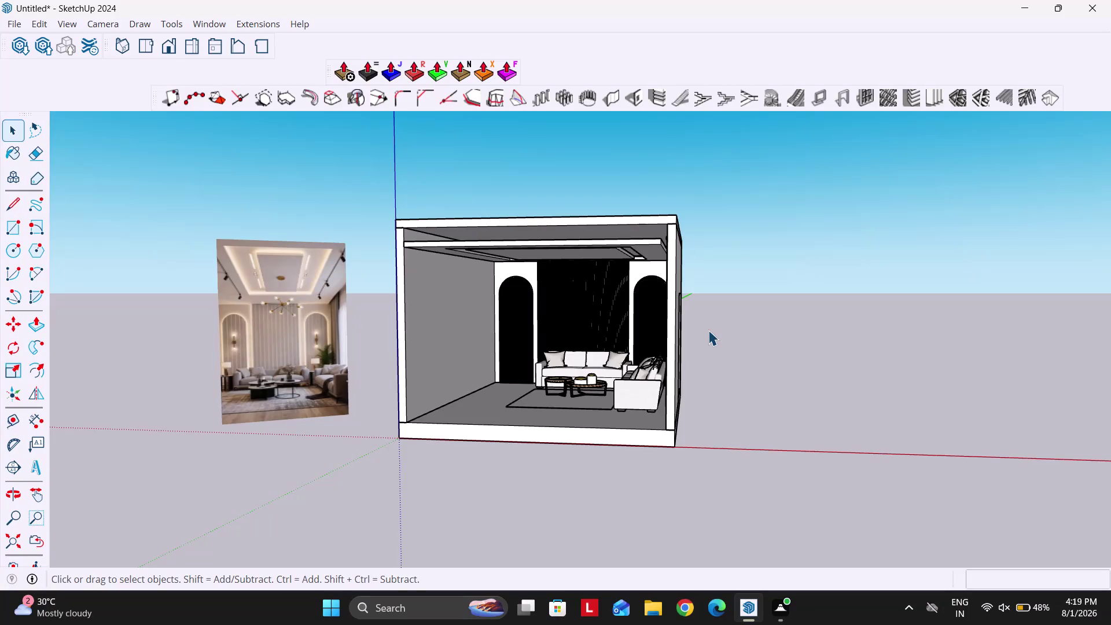
Orbit and zoom the view to look up at the false ceiling underside.
scroll(up, 3)
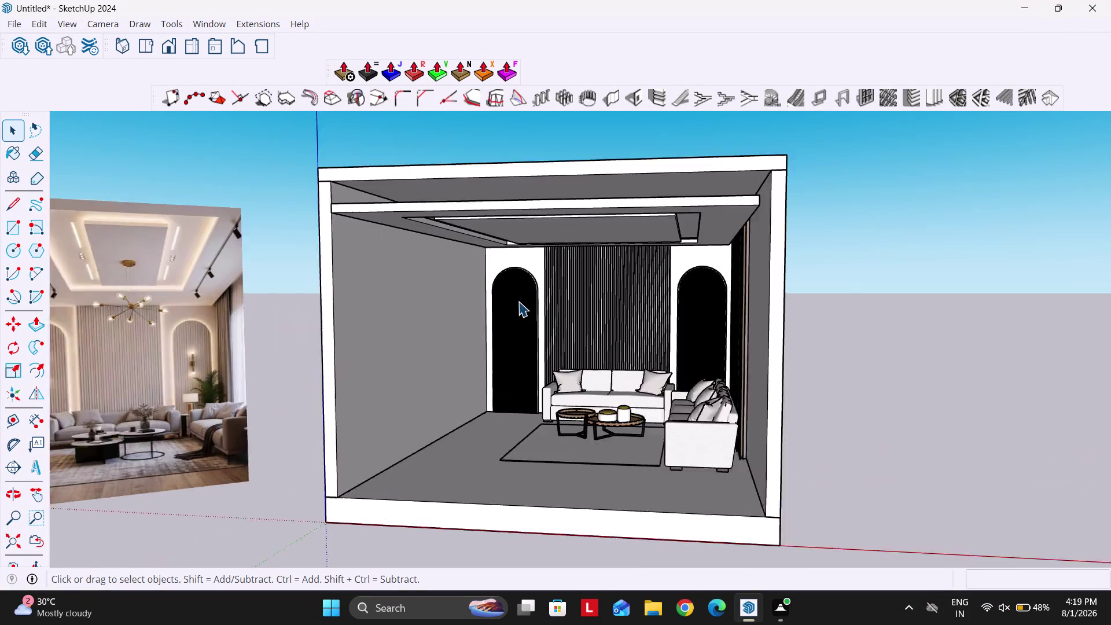
scroll(up, 3)
scroll(down, 3)
scroll(up, 3)
scroll(up, 3)
scroll(up, 3)
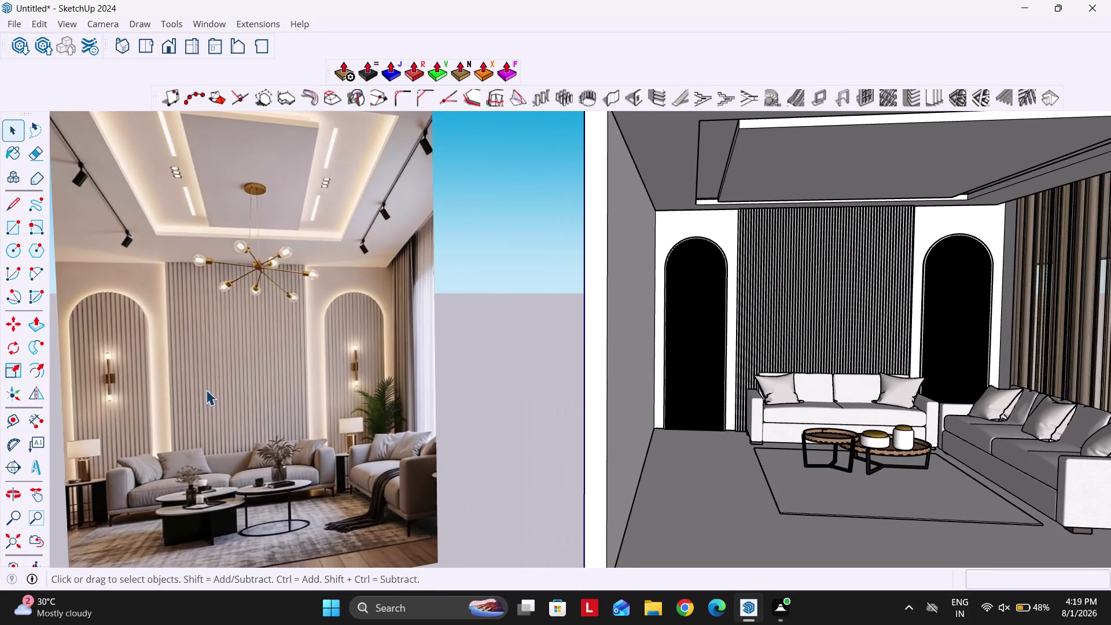
scroll(down, 3)
middle_drag(555, 444, 551, 389)
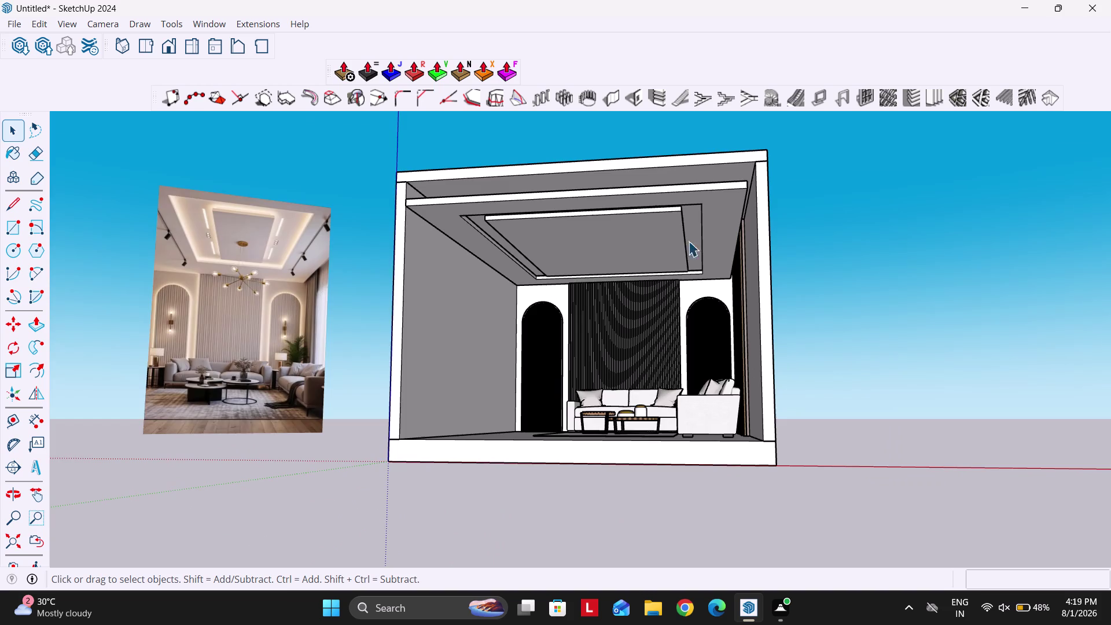
scroll(up, 3)
middle_drag(618, 303, 631, 256)
scroll(up, 3)
scroll(down, 3)
middle_drag(590, 334, 591, 302)
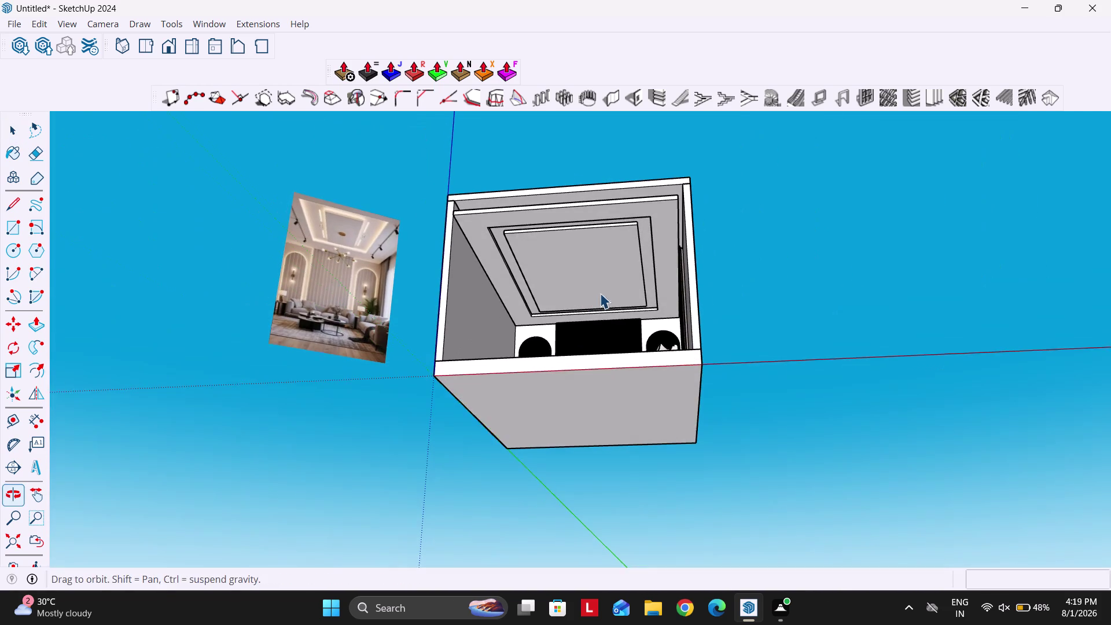
Search 3D Warehouse for 'magnetic ceiling light'.
click(19, 53)
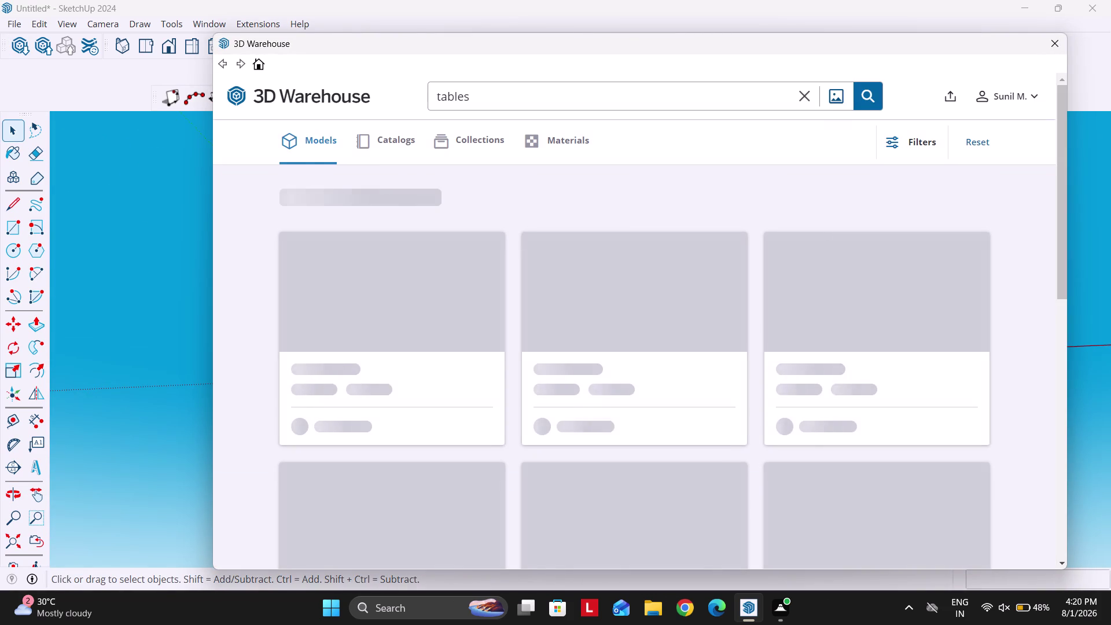
drag(501, 98, 380, 94)
text(ma)
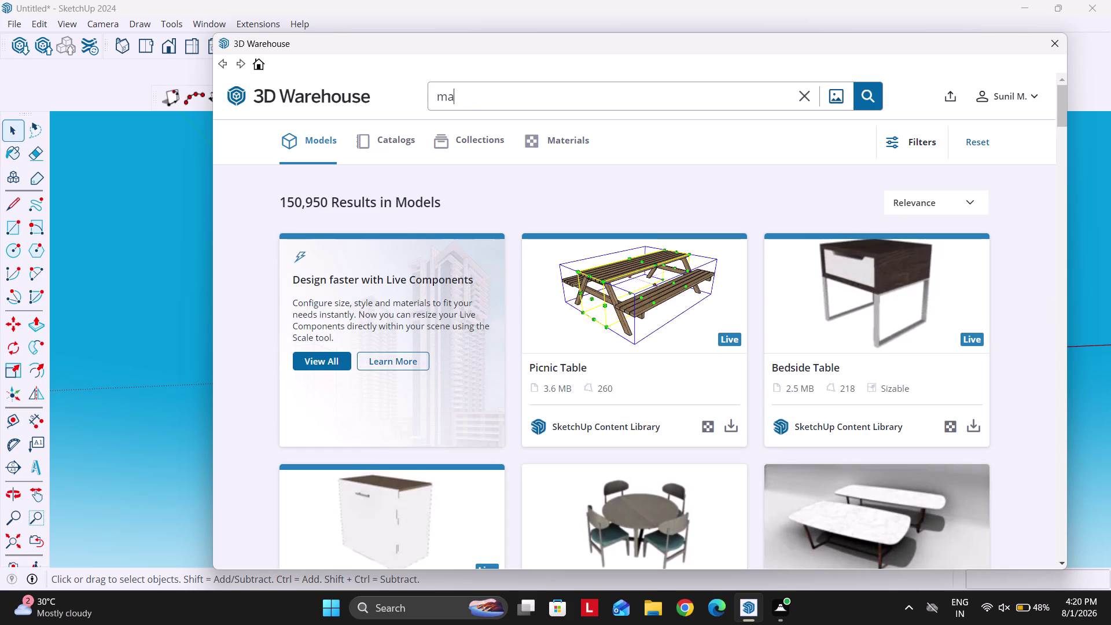
text(g)
text(ne)
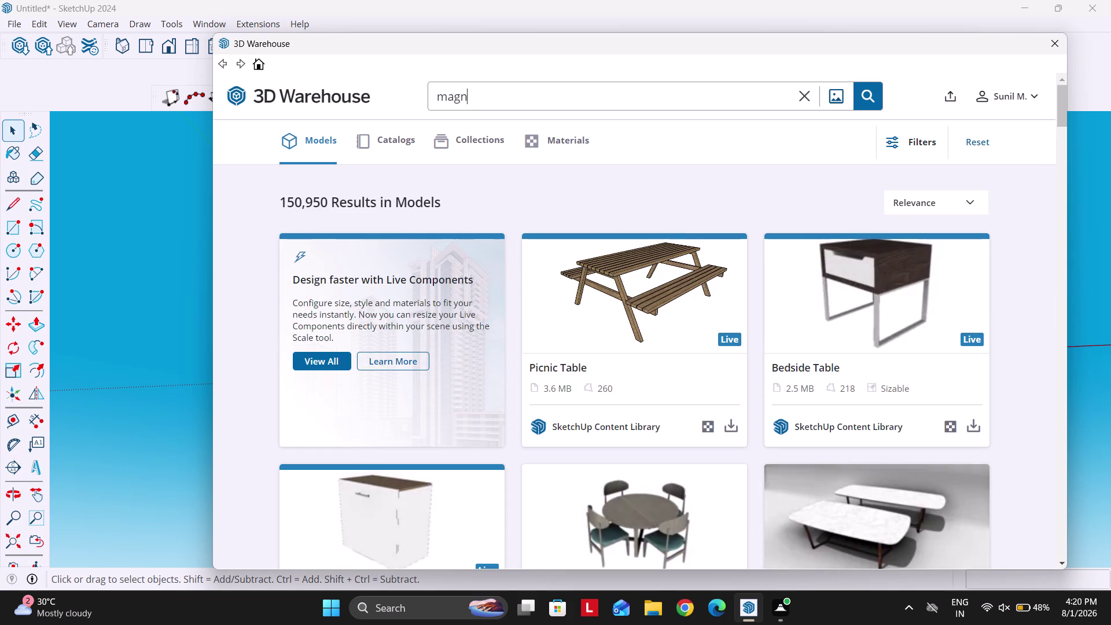
text(t)
text(ic c)
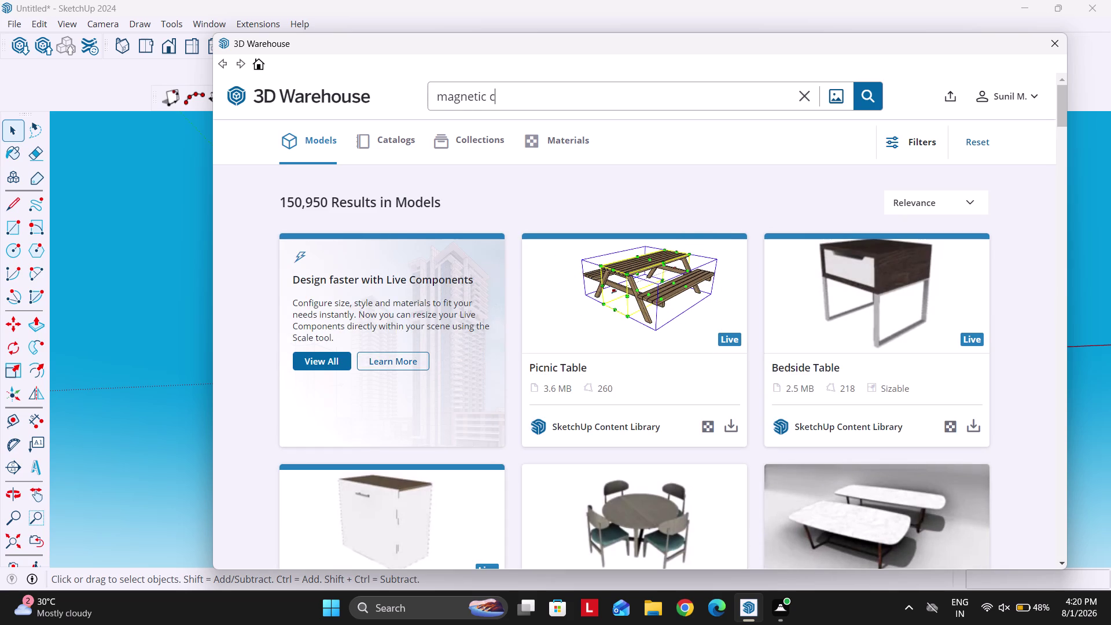
text(eiling)
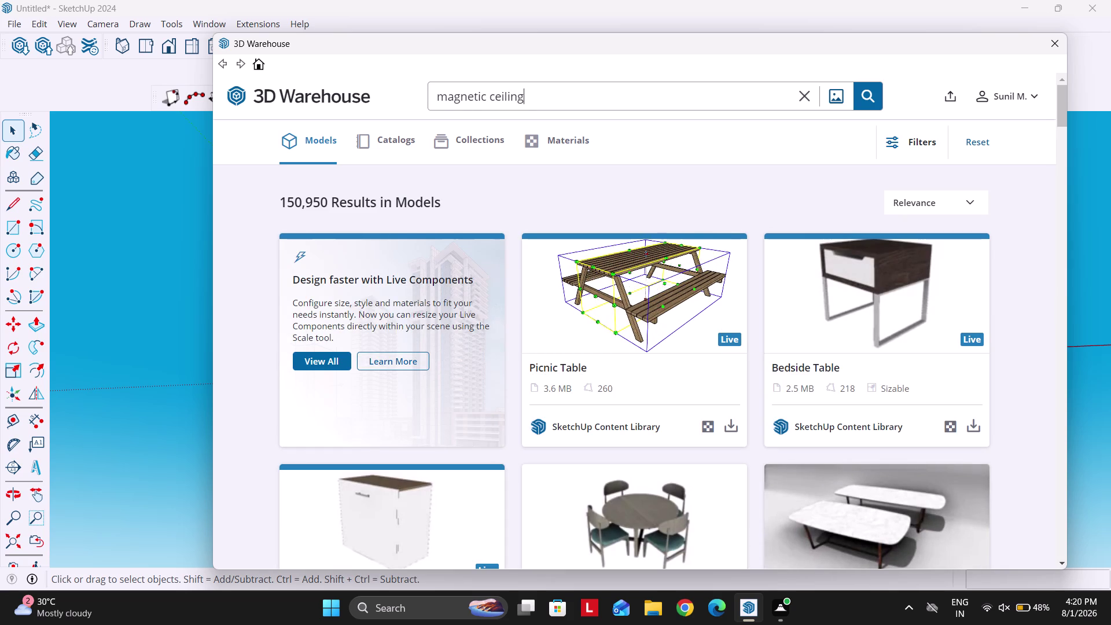
key(space)
text(light)
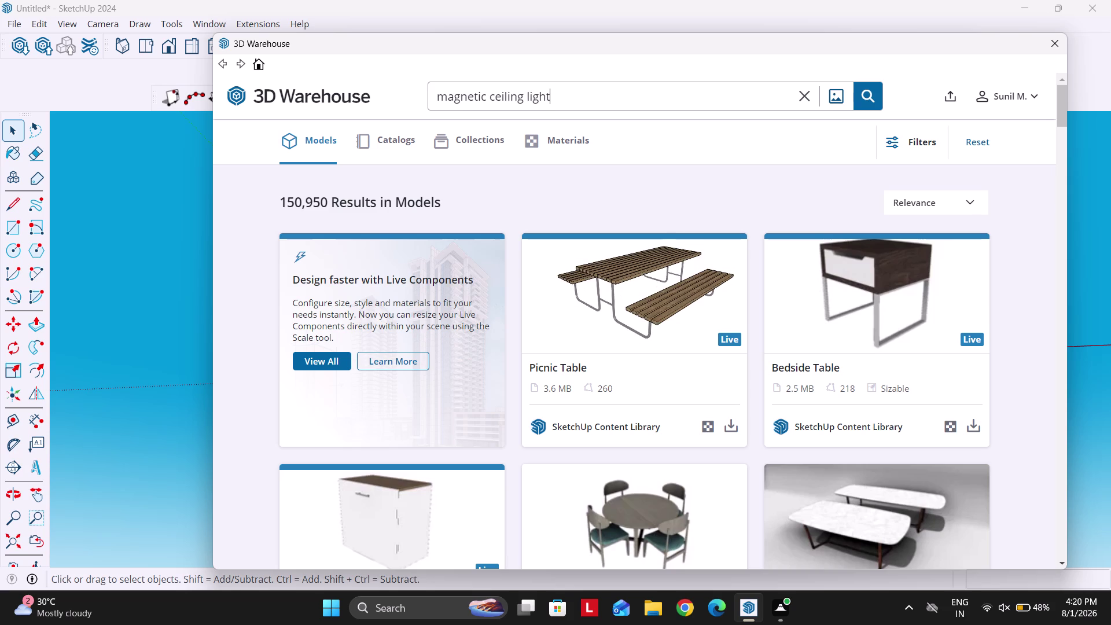
key(Return)
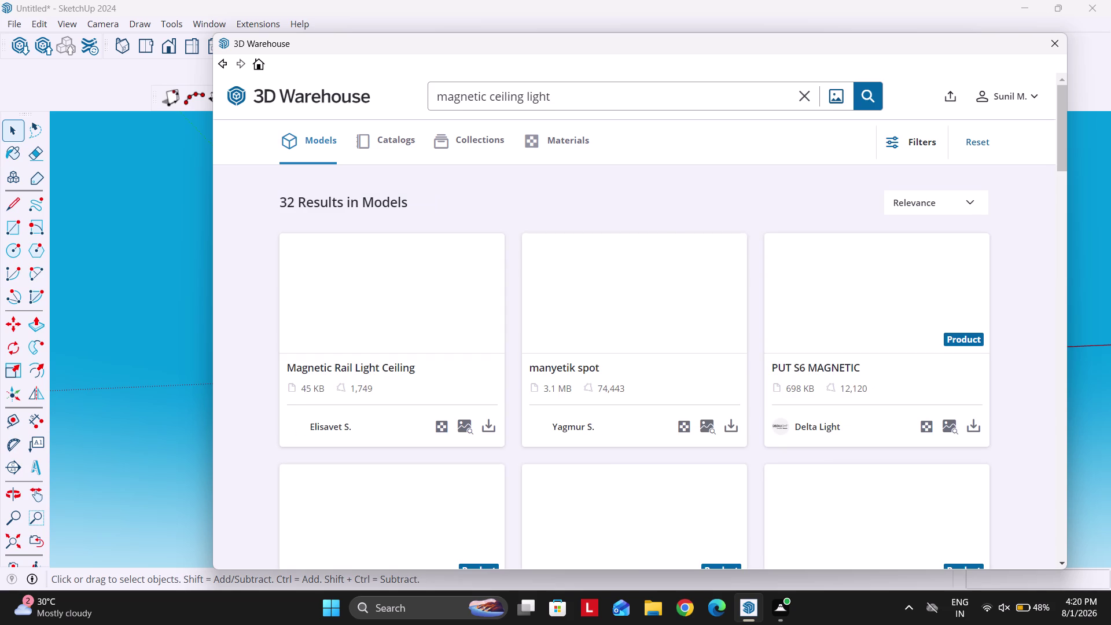
Browse the results and load Magnetic Rail Light Ceiling into the model.
scroll(down, 3)
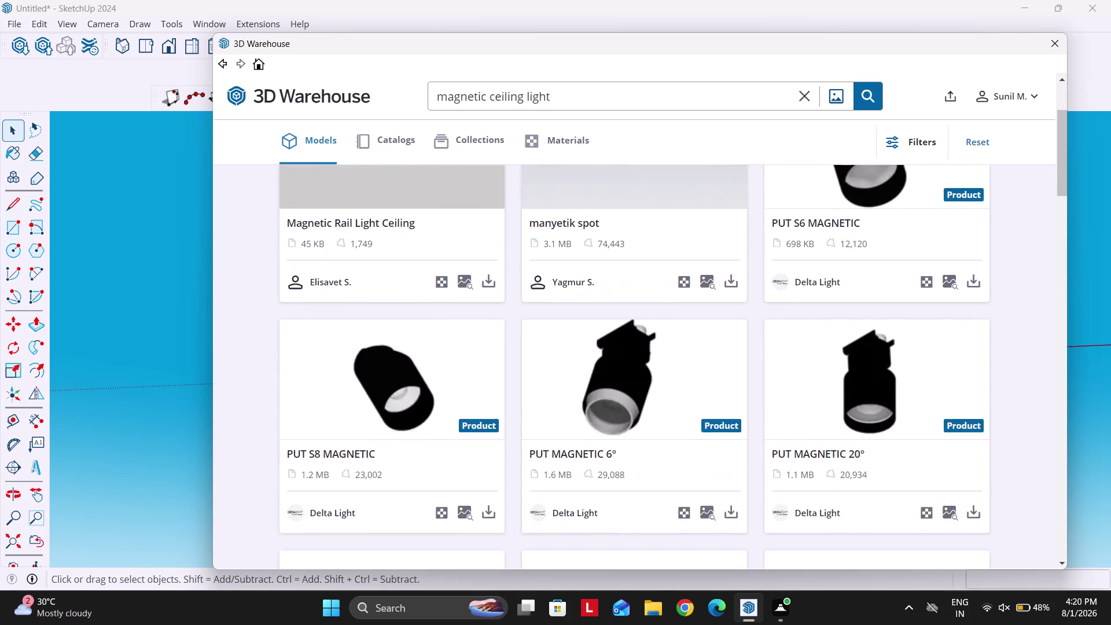
scroll(down, 3)
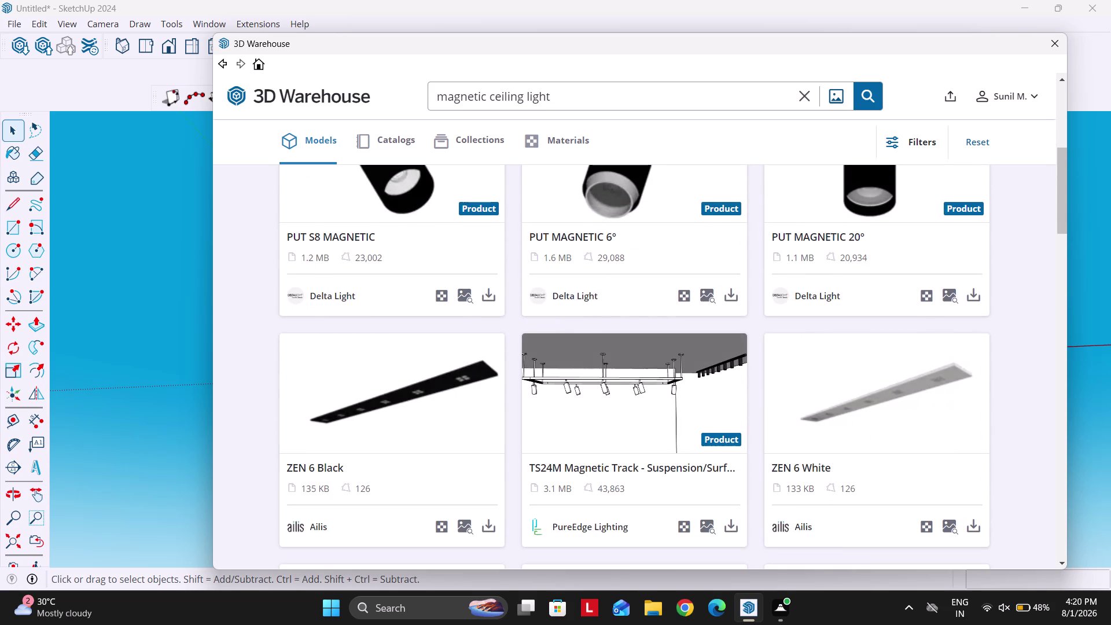
scroll(down, 3)
scroll(down, 3)
scroll(down, 3)
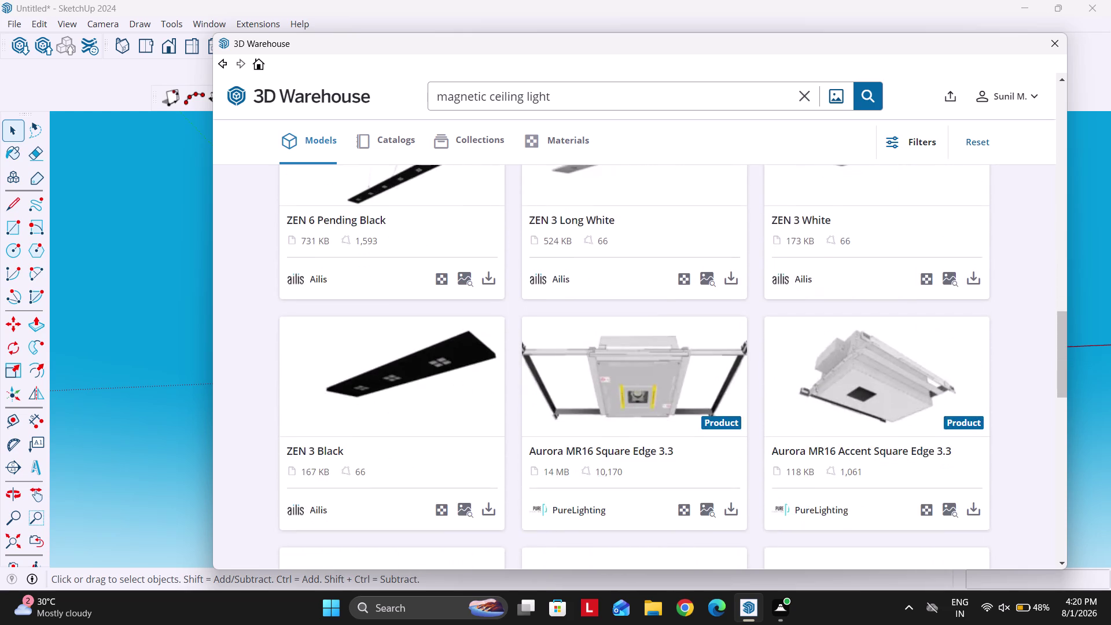
scroll(down, 3)
scroll(down, 3)
scroll(down, 3)
scroll(down, 3)
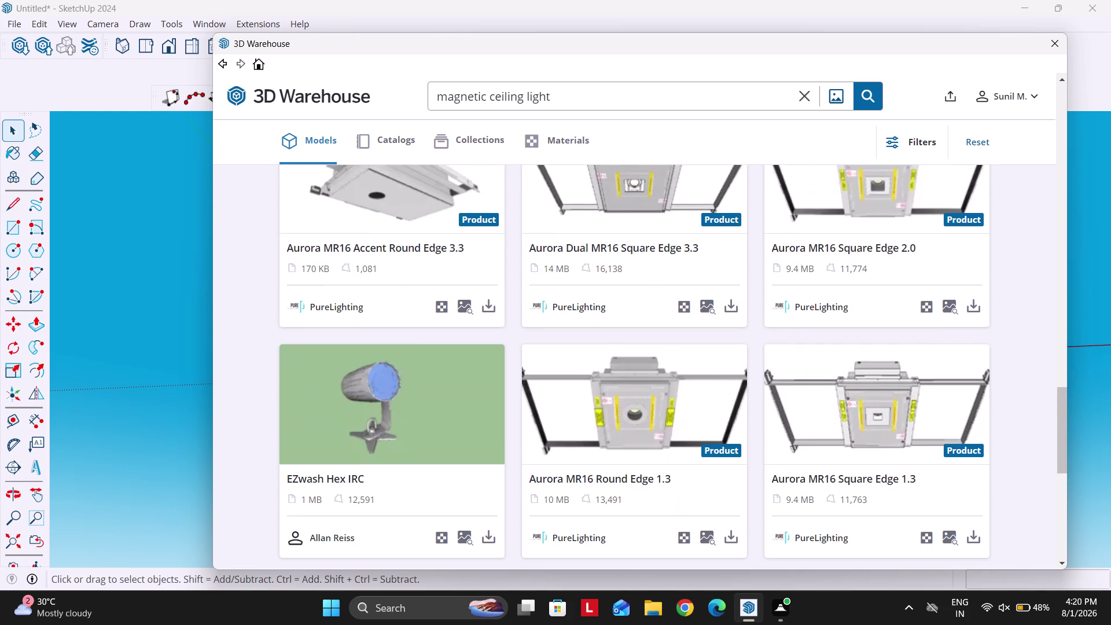
scroll(down, 3)
scroll(up, 3)
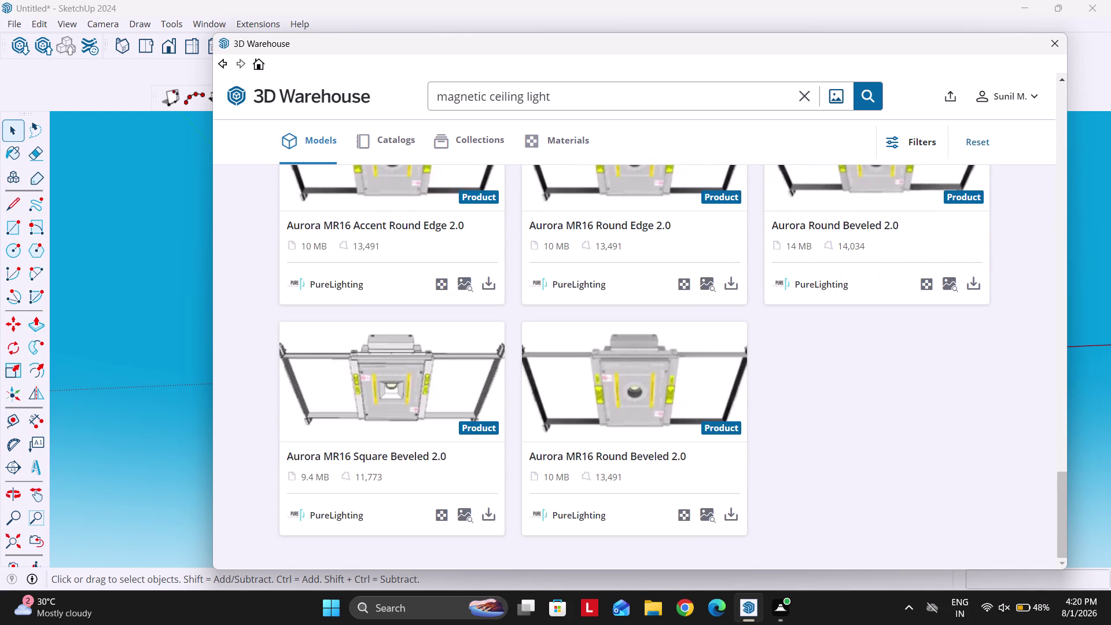
scroll(up, 3)
scroll(up, 3)
scroll(up, 3)
scroll(up, 3)
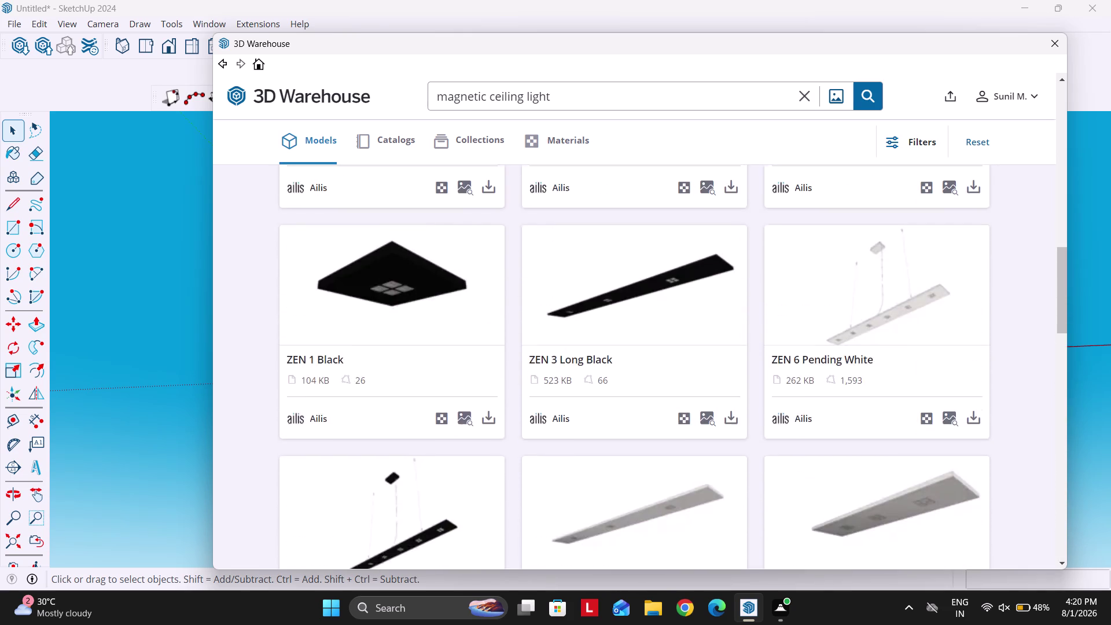
scroll(down, 3)
scroll(up, 3)
scroll(up, 3)
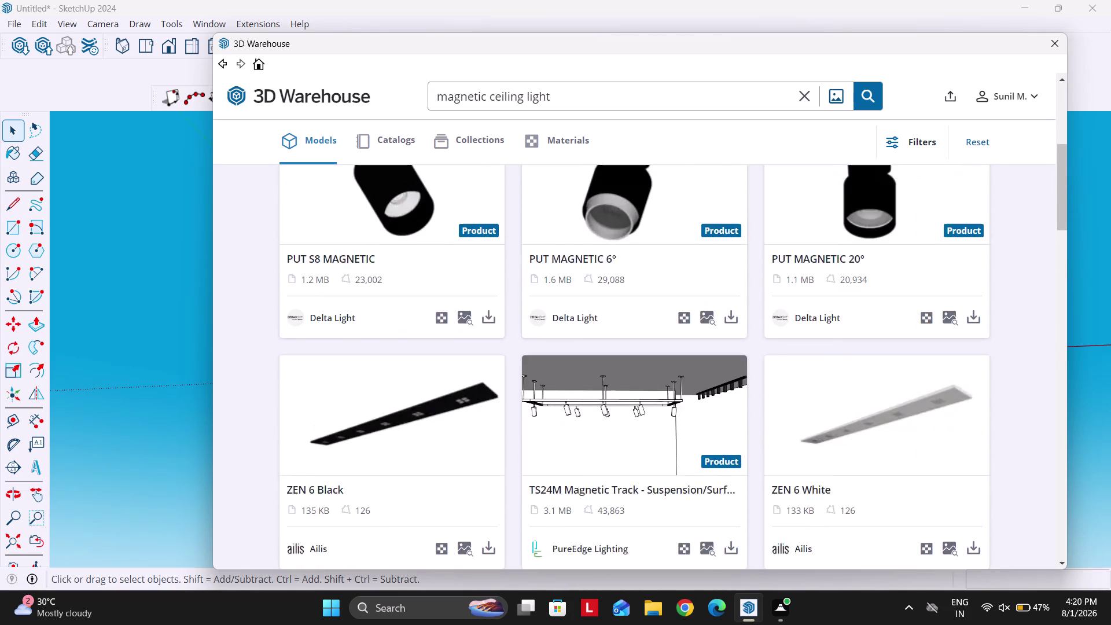
scroll(up, 3)
scroll(up, 3)
scroll(up, 3)
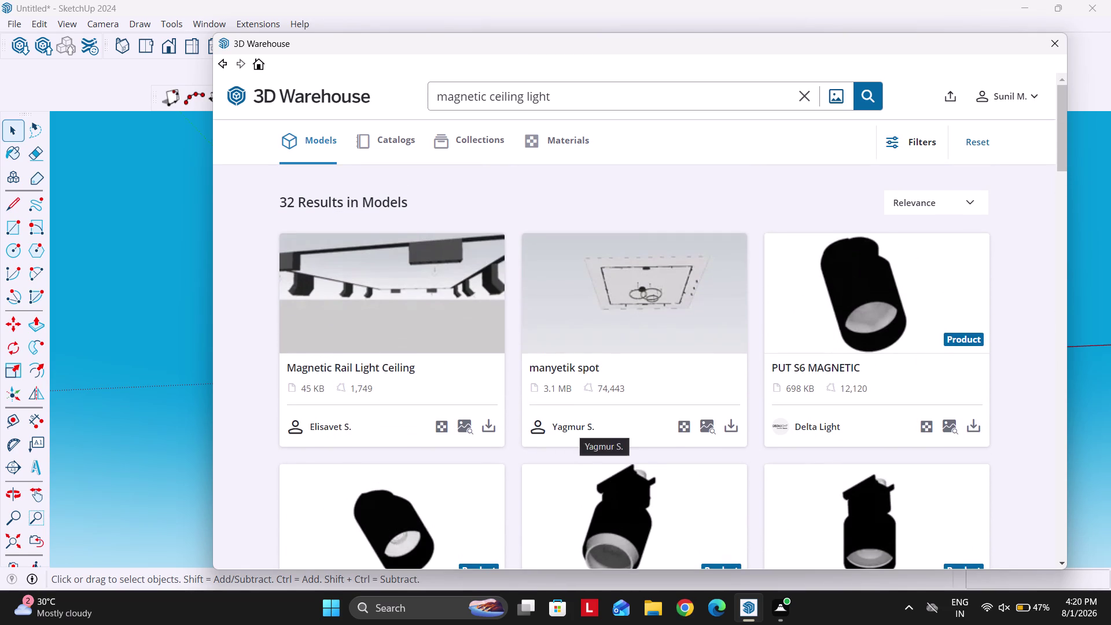
click(495, 426)
click(595, 325)
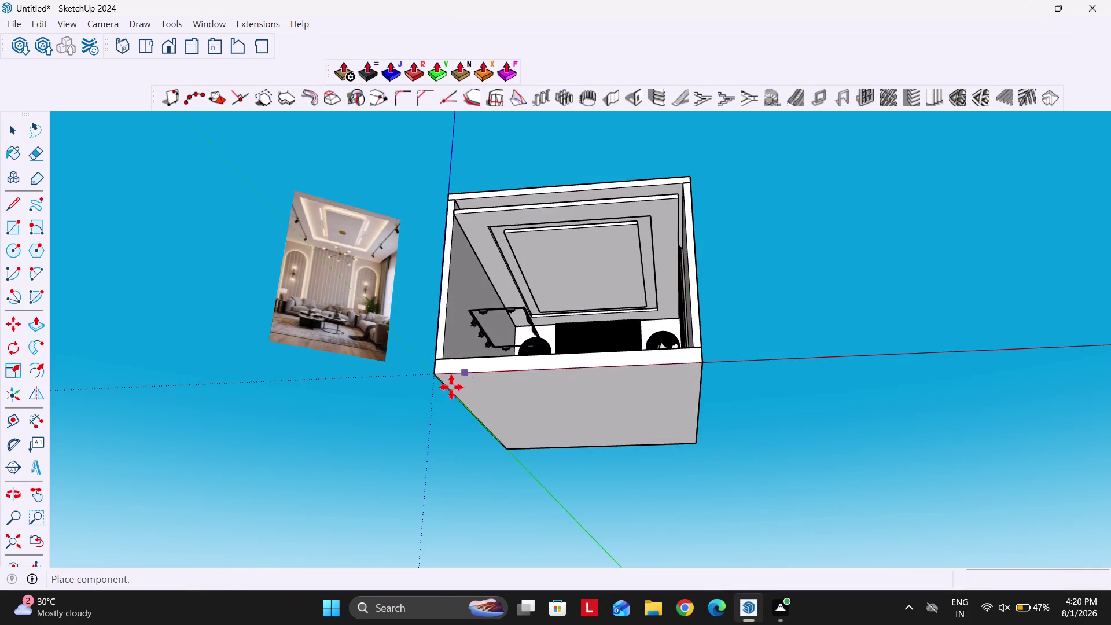
Place the magnetic rail light component beside the room.
scroll(down, 3)
middle_drag(542, 344, 518, 555)
scroll(down, 3)
click(668, 499)
Orbit around the room exterior to find the placed track light.
scroll(up, 3)
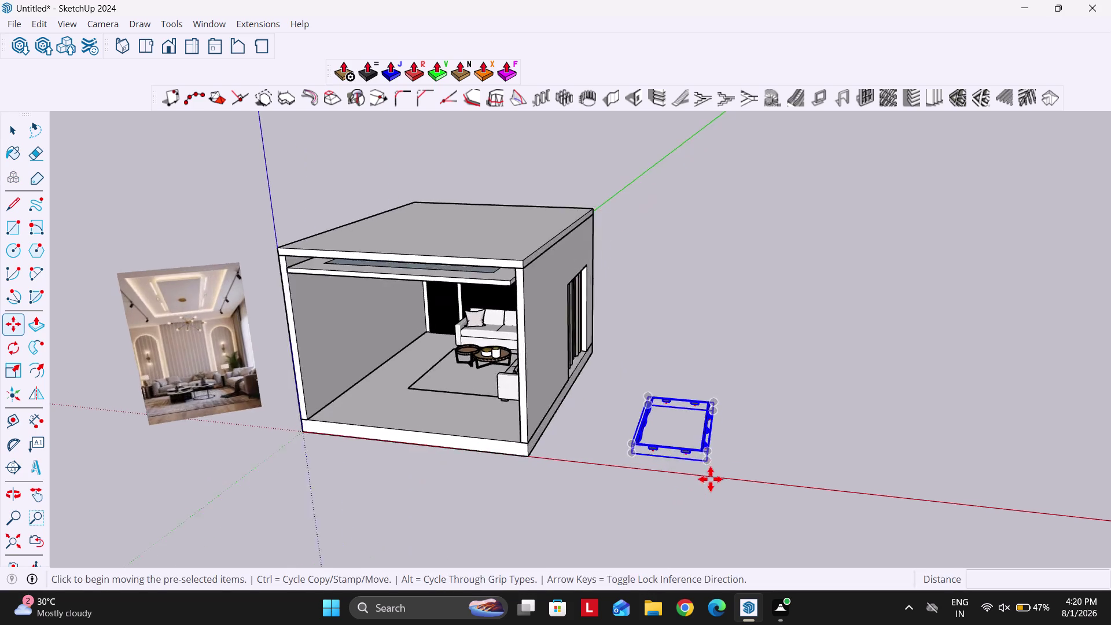
scroll(up, 3)
key(space)
scroll(up, 3)
scroll(down, 3)
middle_drag(721, 342, 696, 453)
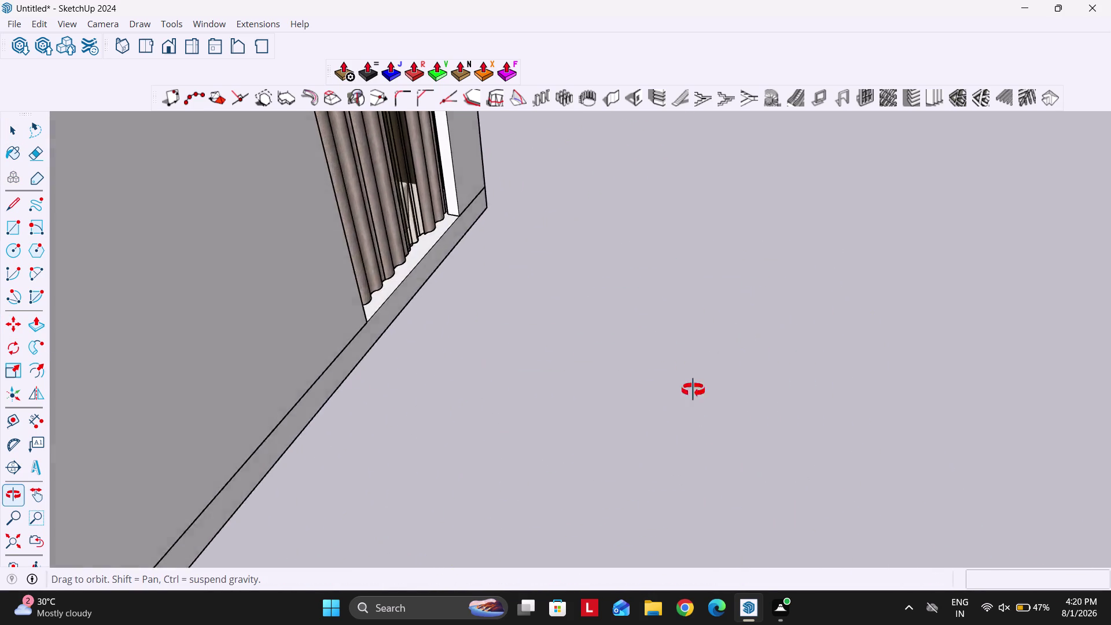
middle_drag(696, 453, 720, 313)
scroll(down, 3)
middle_drag(710, 278, 714, 216)
scroll(down, 3)
scroll(up, 3)
middle_drag(705, 336, 710, 288)
scroll(up, 3)
scroll(down, 3)
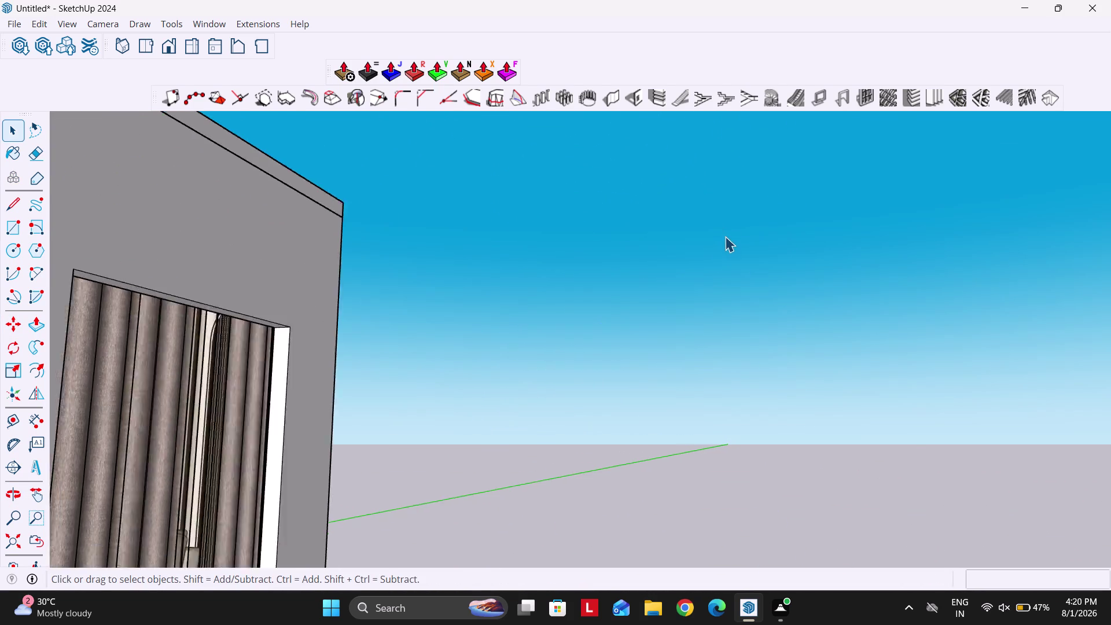
scroll(down, 3)
scroll(up, 3)
middle_drag(627, 257, 641, 228)
scroll(down, 3)
scroll(down, 3)
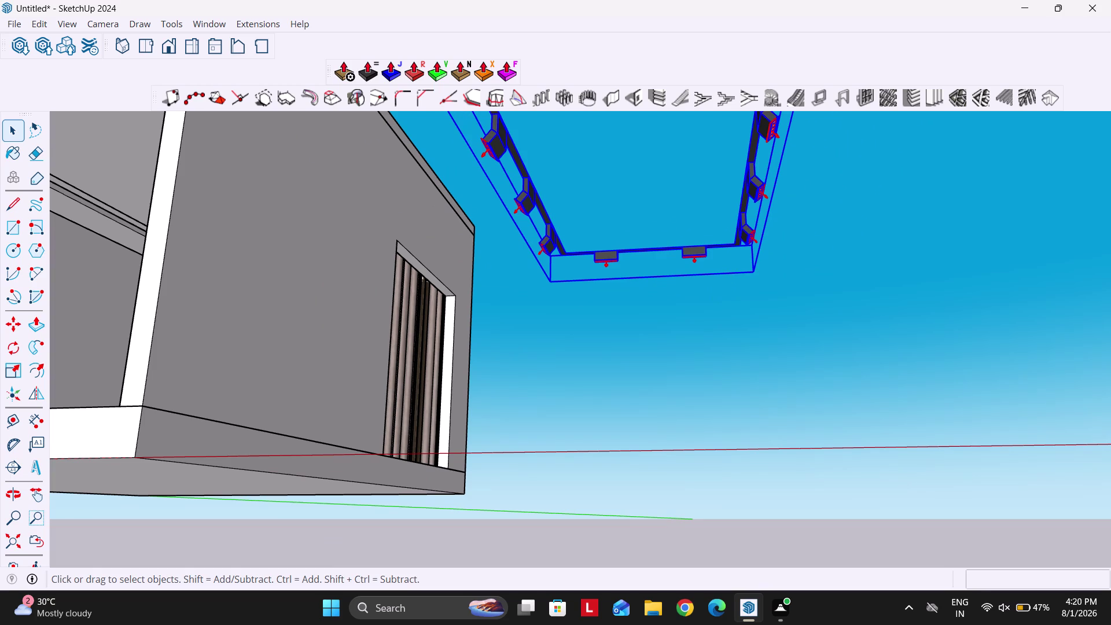
Delete the current selection and view the false ceiling from below.
key(Delete)
scroll(down, 3)
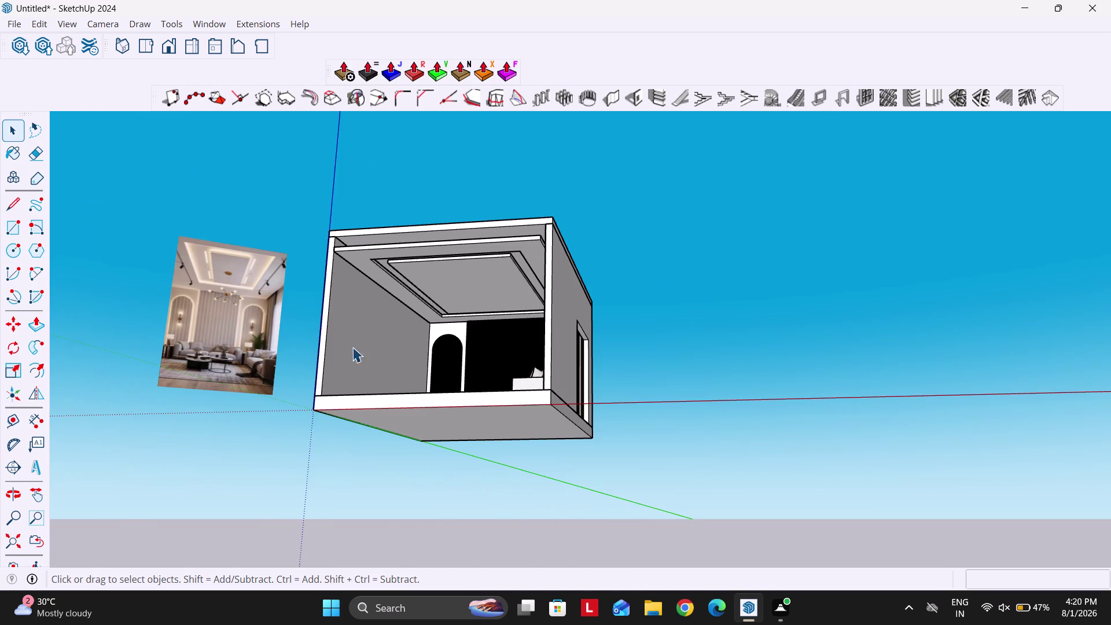
scroll(up, 3)
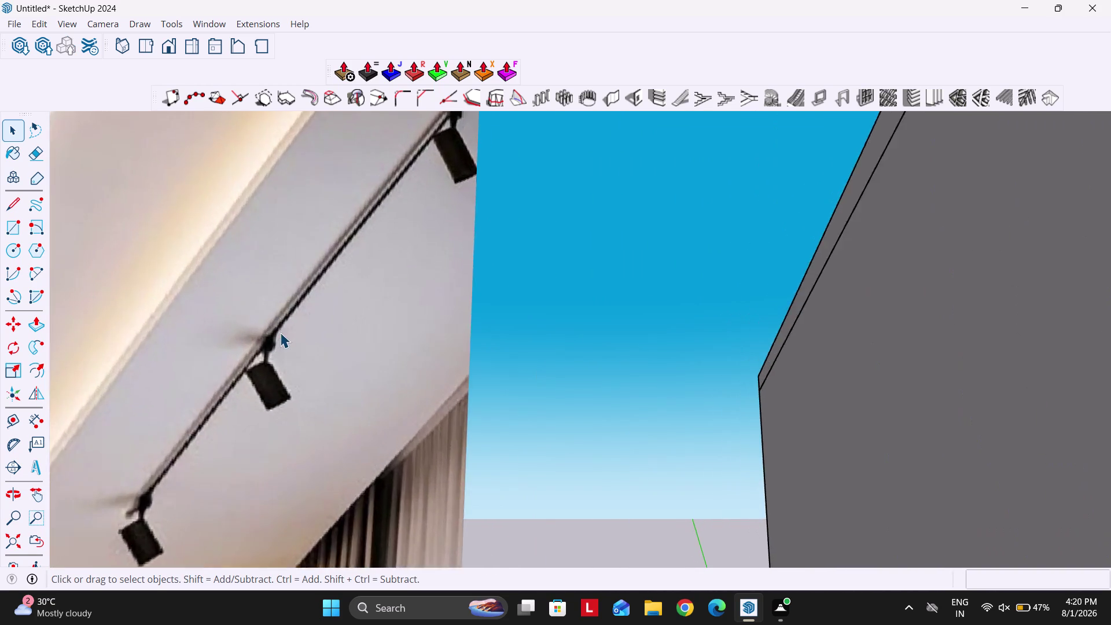
scroll(up, 3)
scroll(down, 3)
scroll(down, 3)
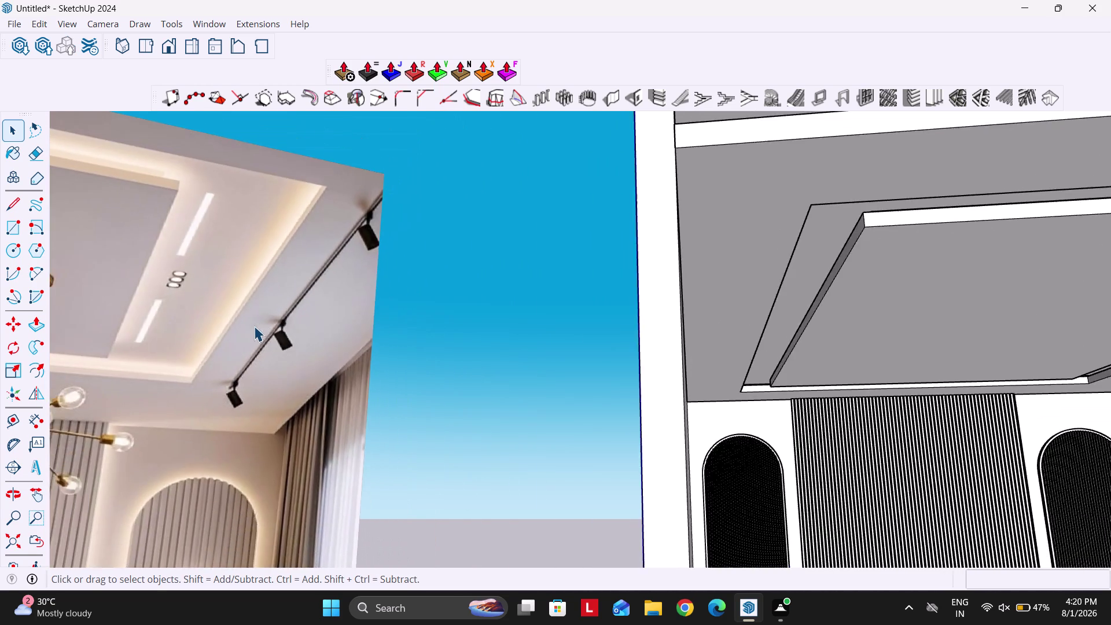
scroll(down, 3)
middle_drag(646, 335, 683, 301)
scroll(up, 3)
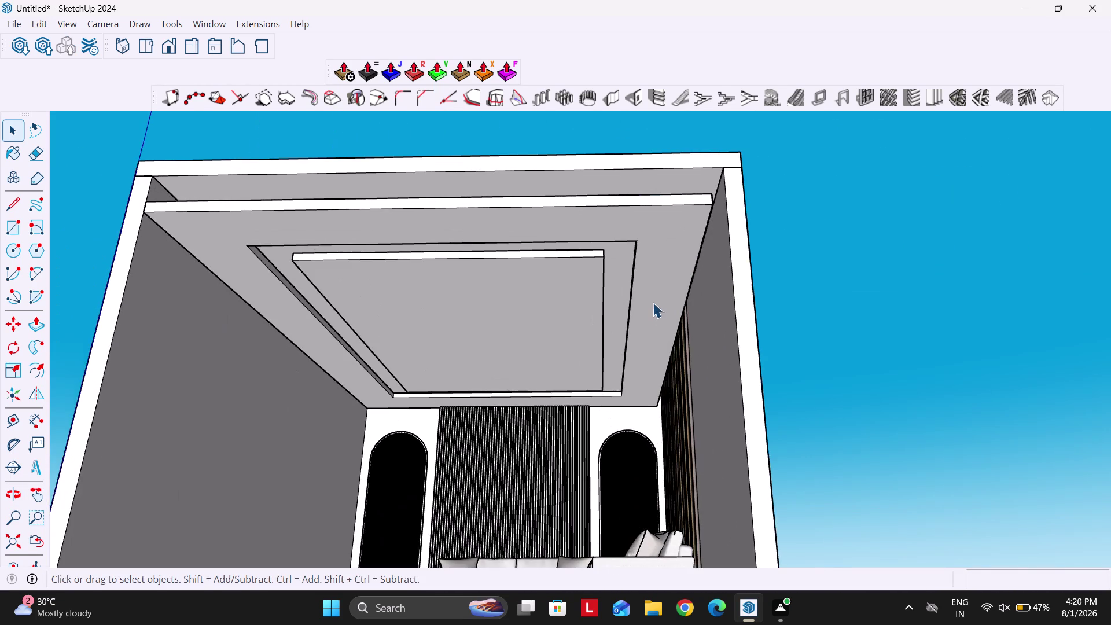
Try a guide 10 inches from the ceiling's right edge, then undo it.
double_click(653, 298)
scroll(up, 3)
key(t)
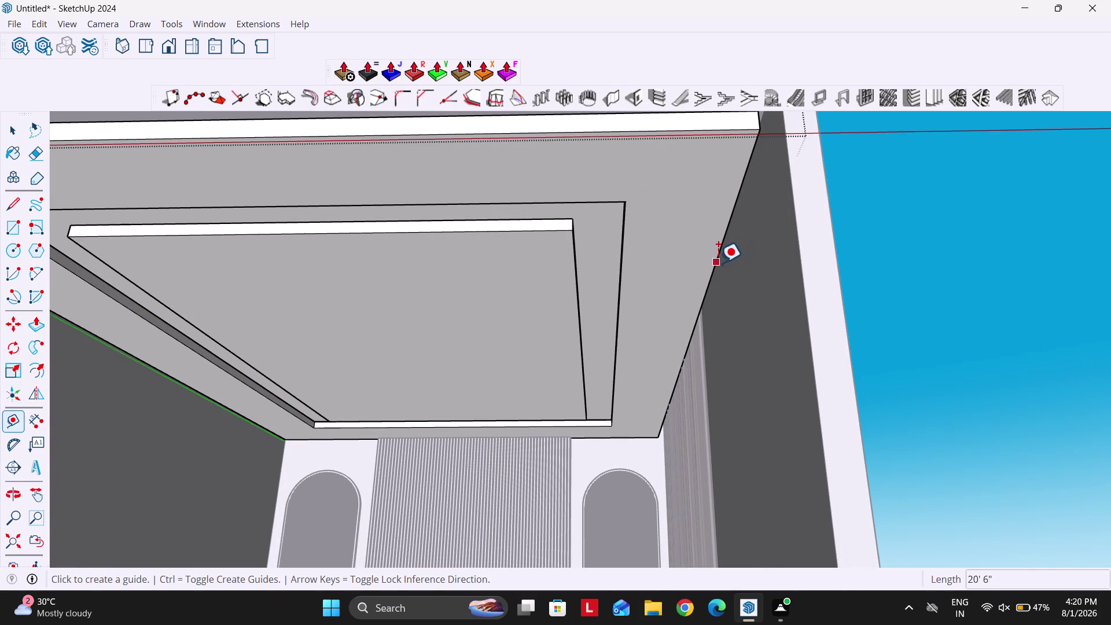
click(717, 263)
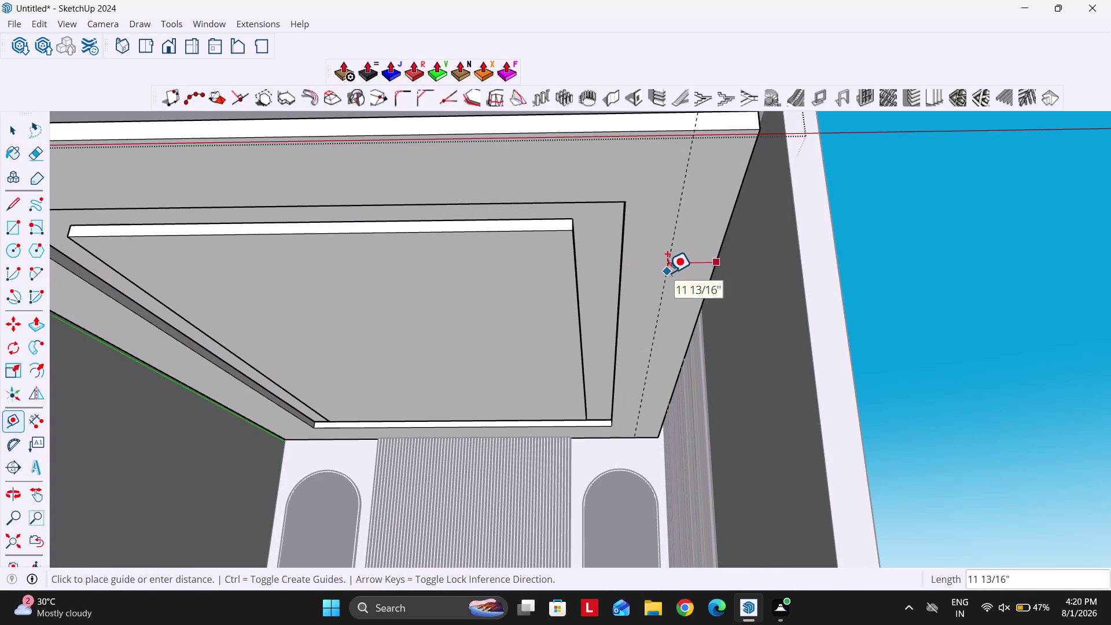
key(9)
key(BackSpace)
text(10)
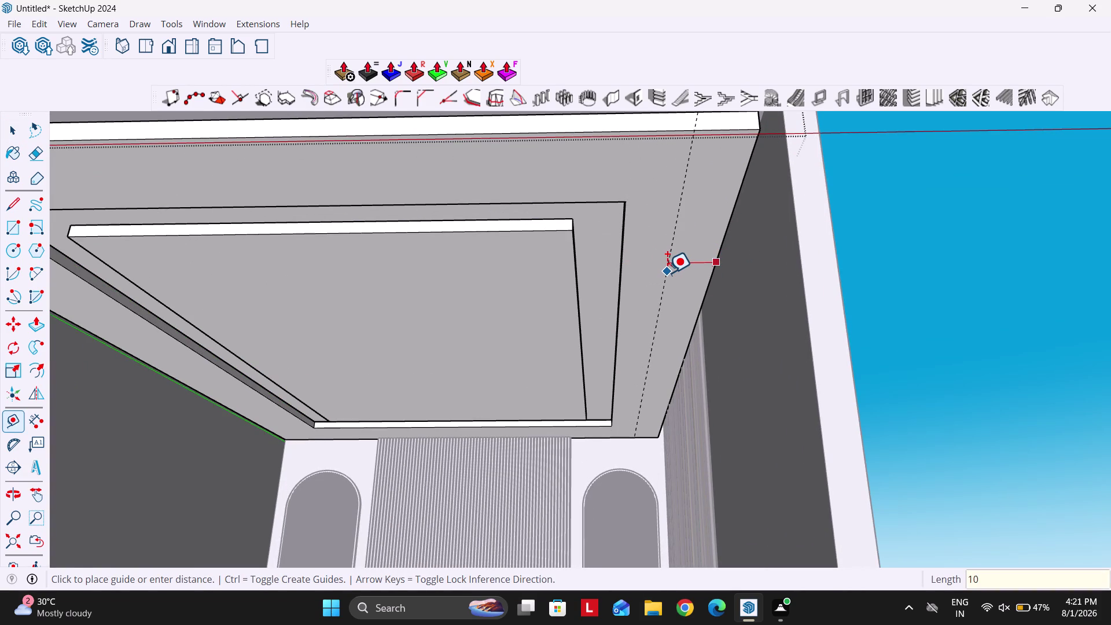
key(Return)
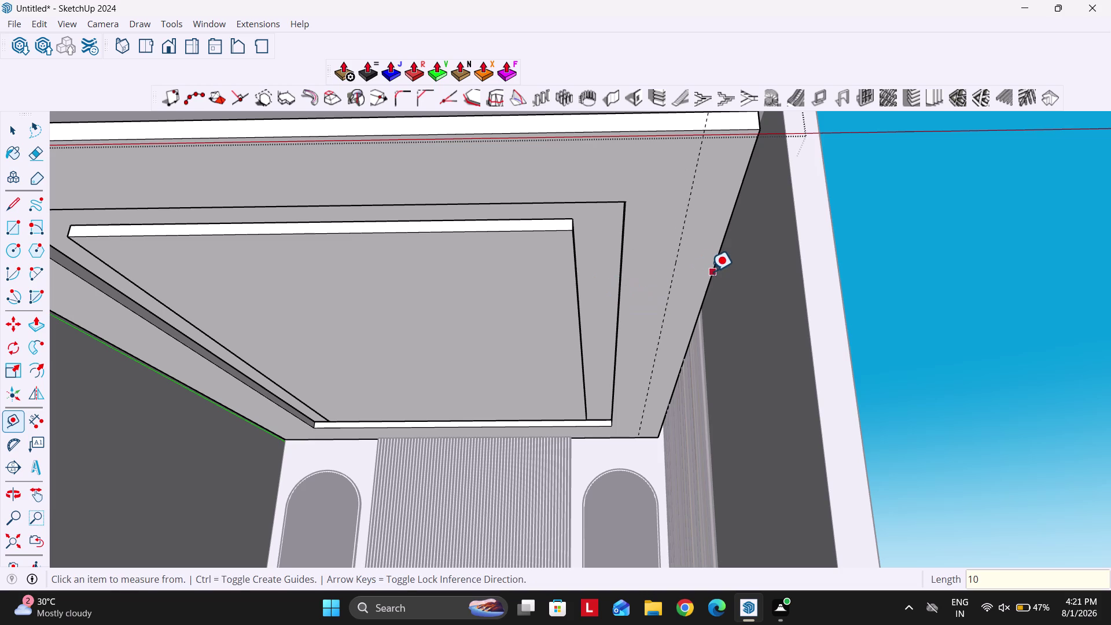
key(ctrl+z)
Place a guide 12 inches in from the false ceiling's right edge.
click(715, 278)
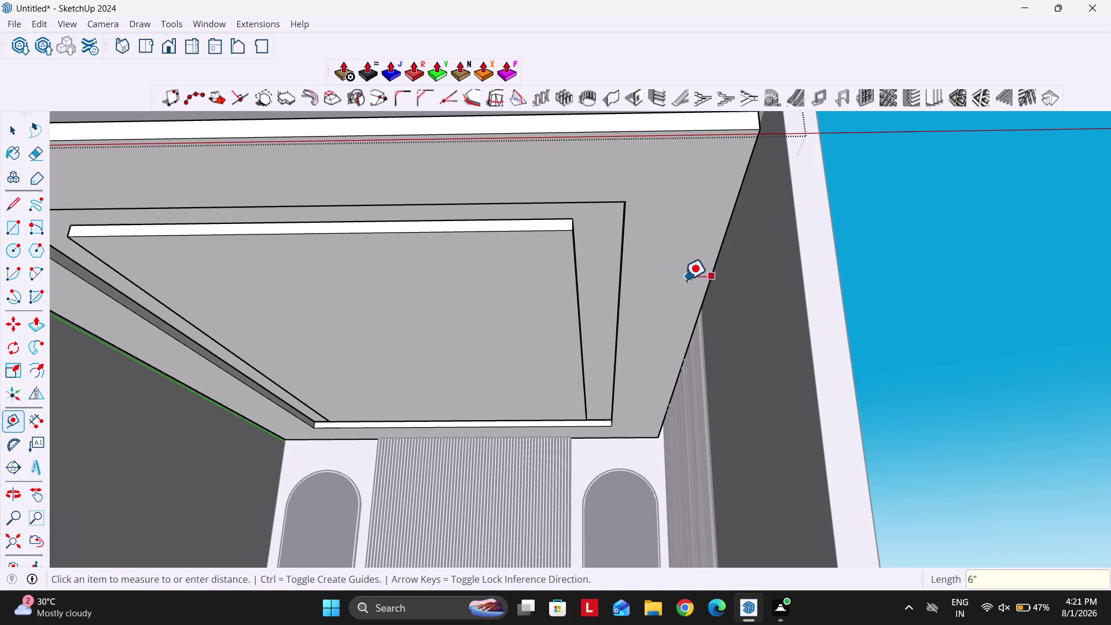
key(space)
key(t)
click(710, 282)
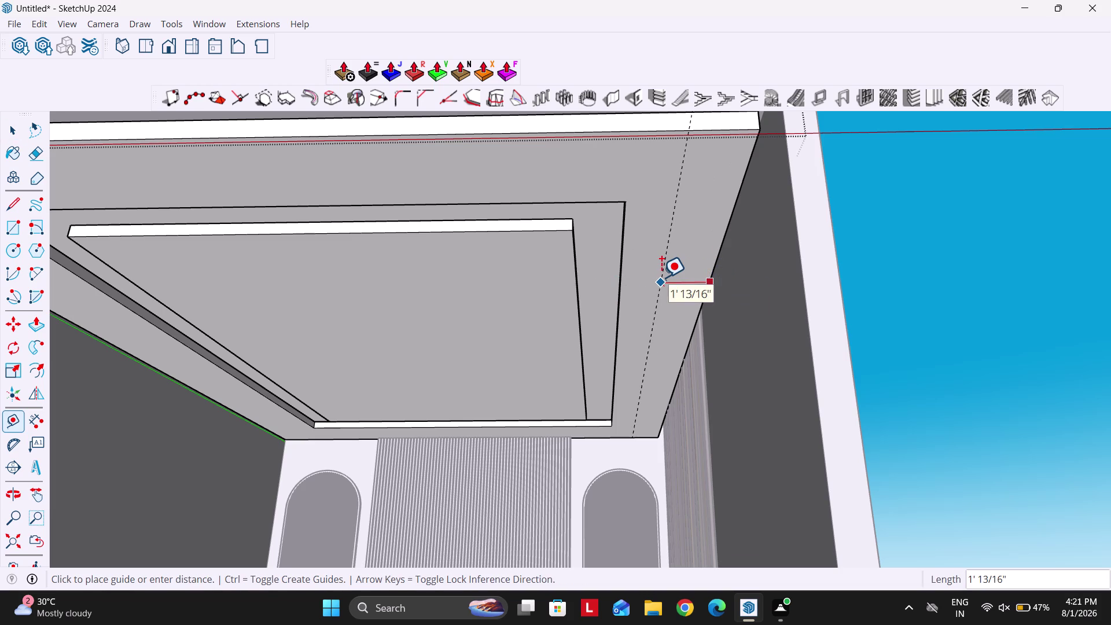
text(12)
key(Return)
middle_drag(648, 294, 646, 281)
key(space)
scroll(down, 3)
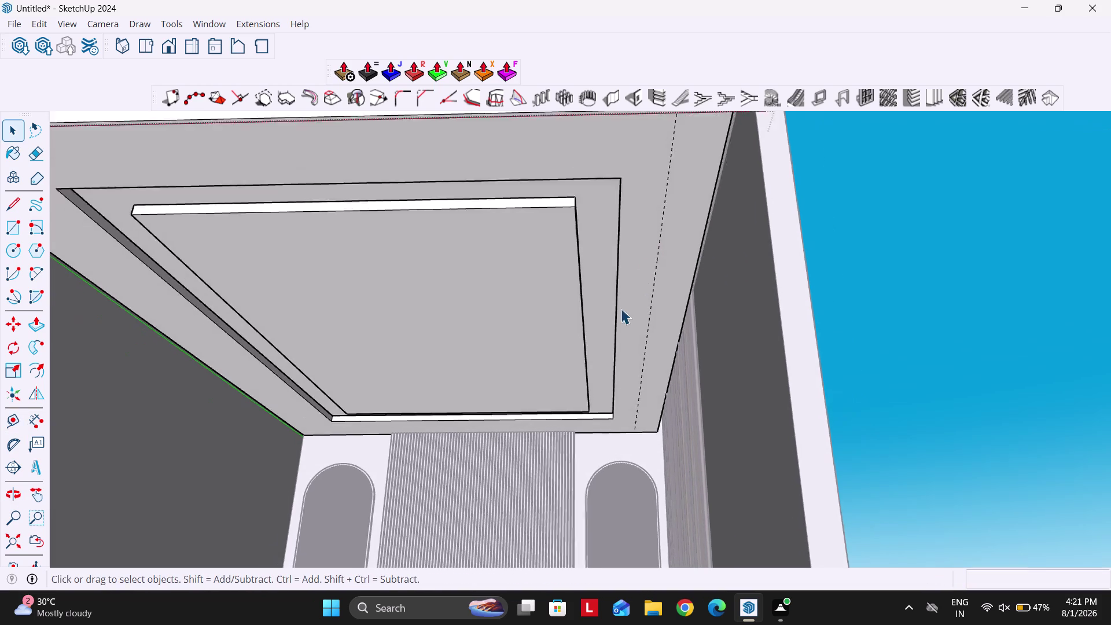
scroll(down, 3)
middle_click(622, 314)
Place a guide from the ceiling's back edge across the border.
key(t)
scroll(up, 3)
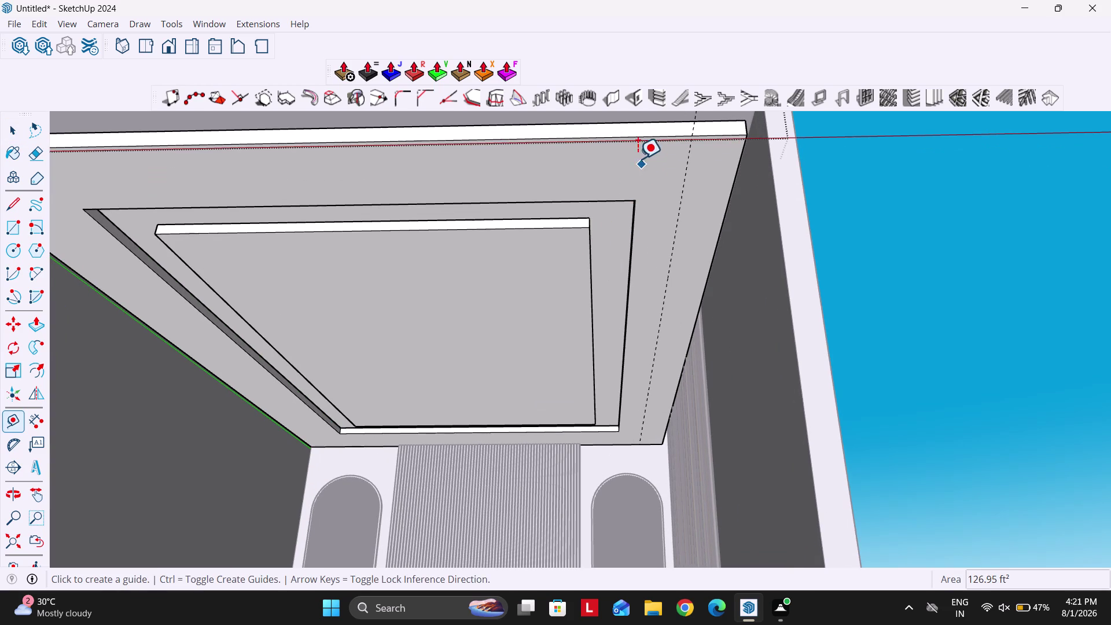
click(625, 139)
click(634, 201)
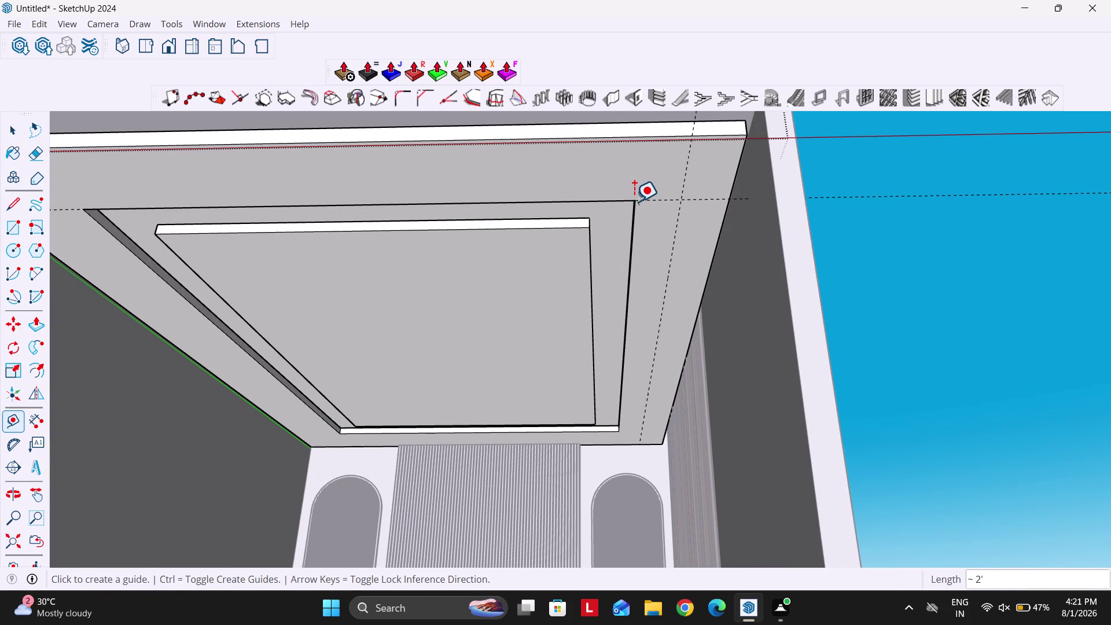
scroll(up, 3)
middle_drag(603, 417, 612, 386)
scroll(up, 3)
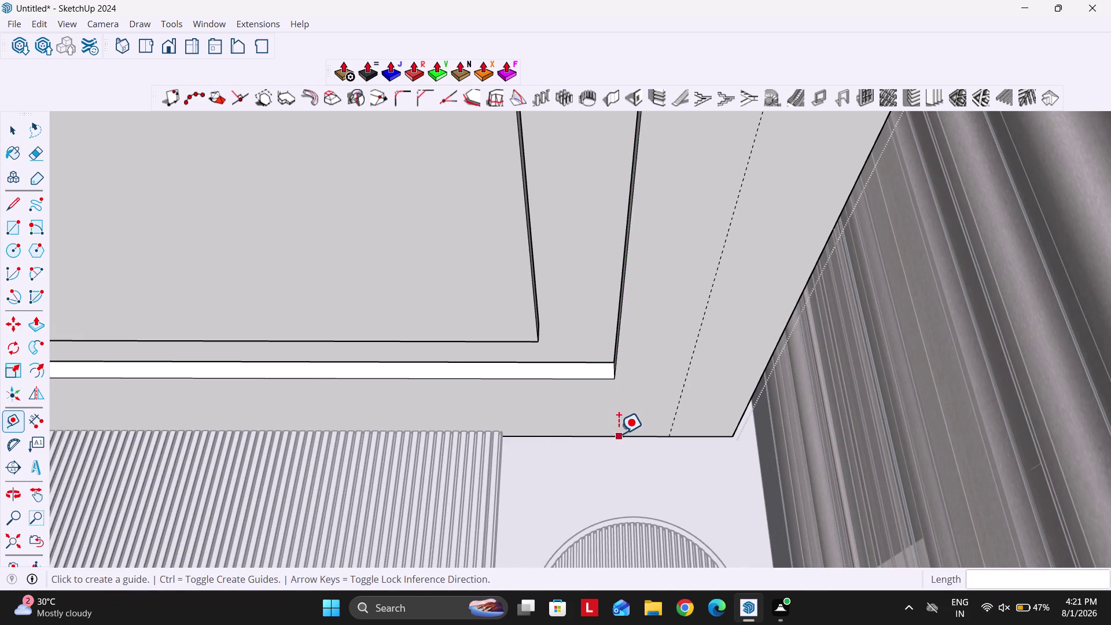
Place guides from the front edge and through the inner border corner.
click(614, 434)
key(space)
key(t)
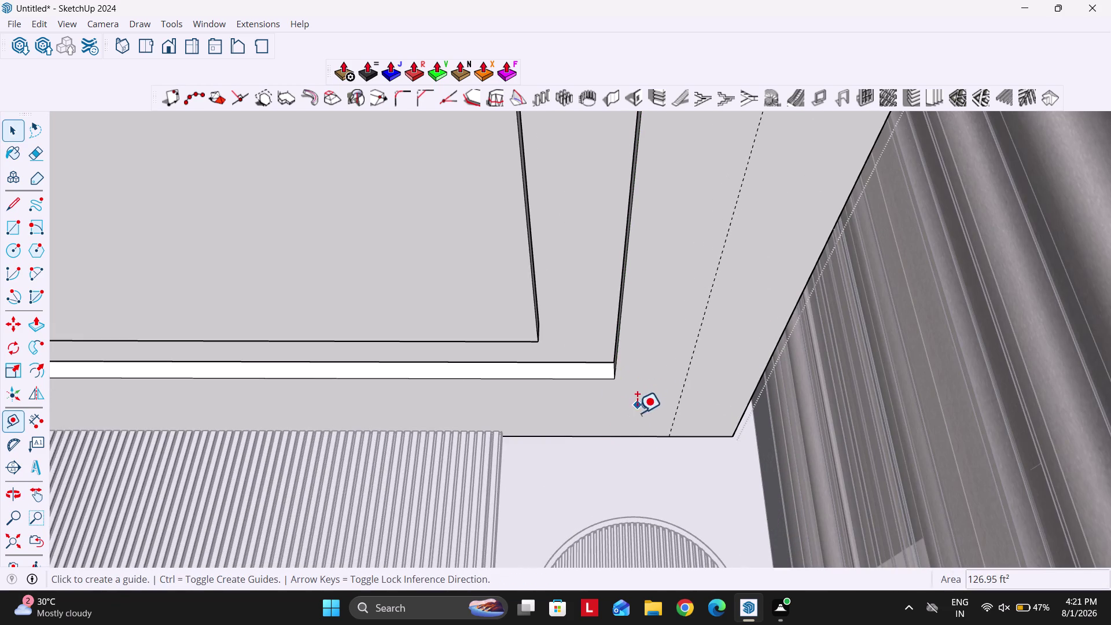
click(647, 439)
click(613, 378)
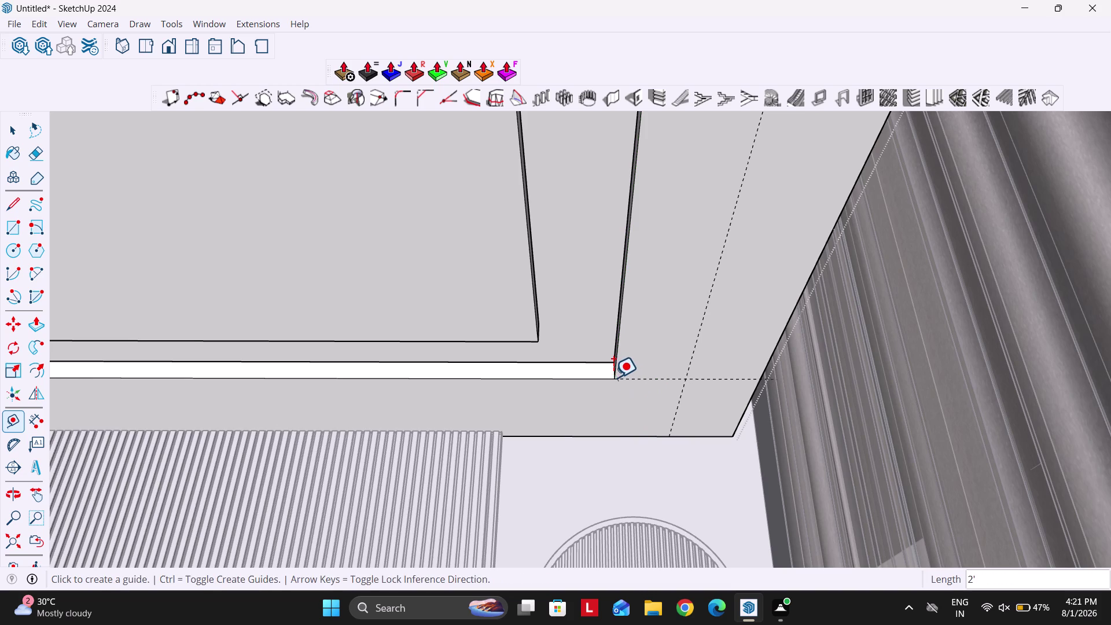
key(space)
scroll(down, 3)
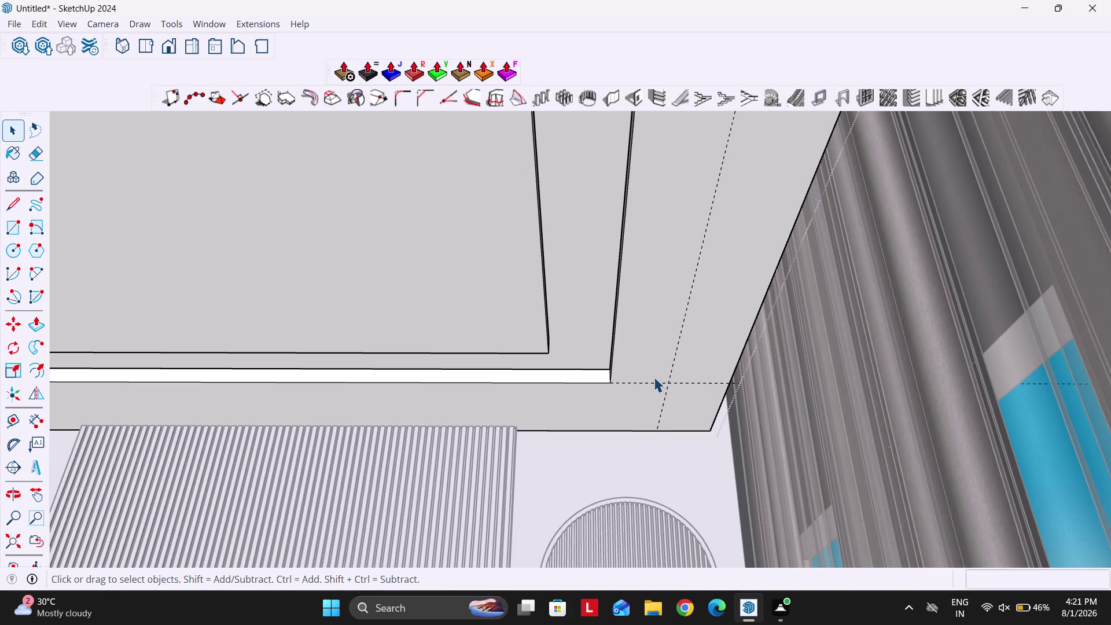
Place a guide 0.5 inch from the existing guide line.
key(t)
click(683, 326)
text(0)
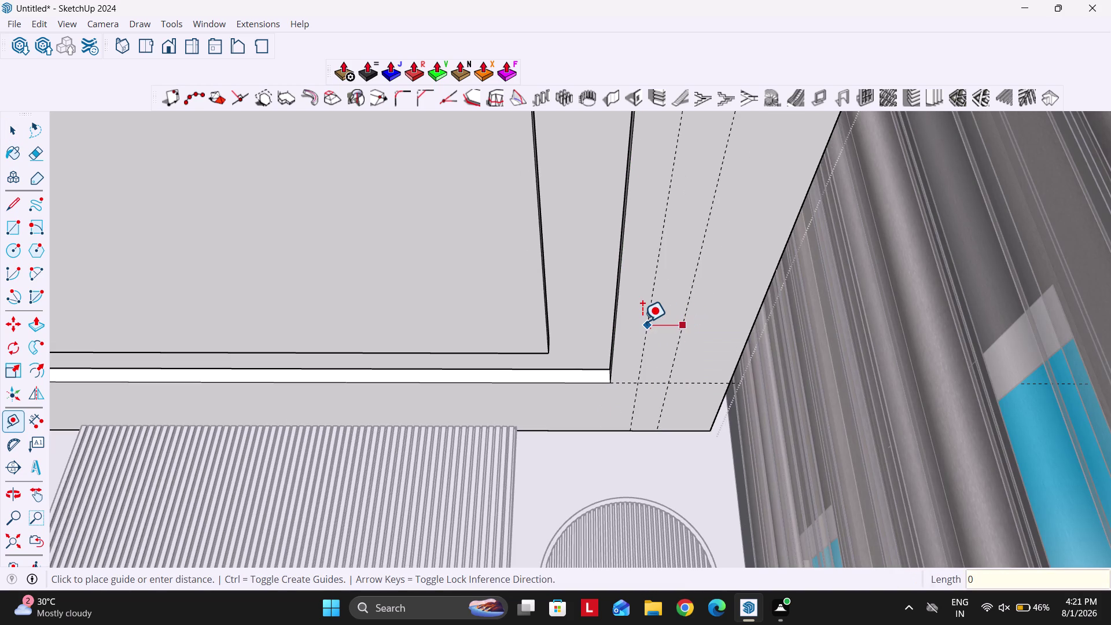
text(.5)
key(Return)
scroll(up, 3)
scroll(up, 3)
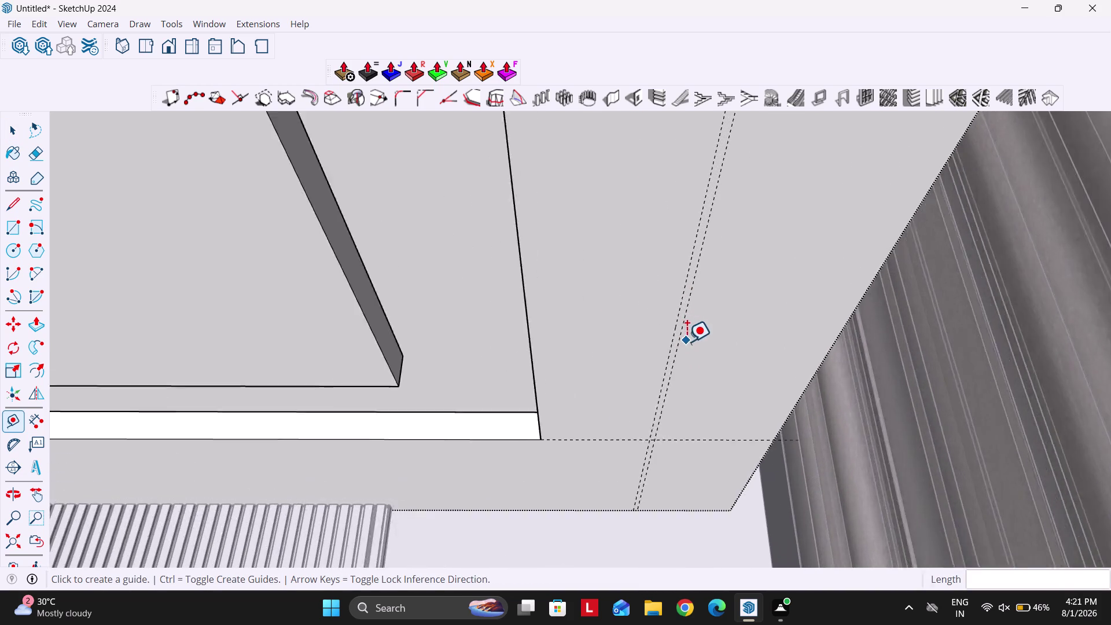
scroll(up, 3)
Add another 0.5-inch guide and erase the extra guide line.
click(675, 338)
text(0.)
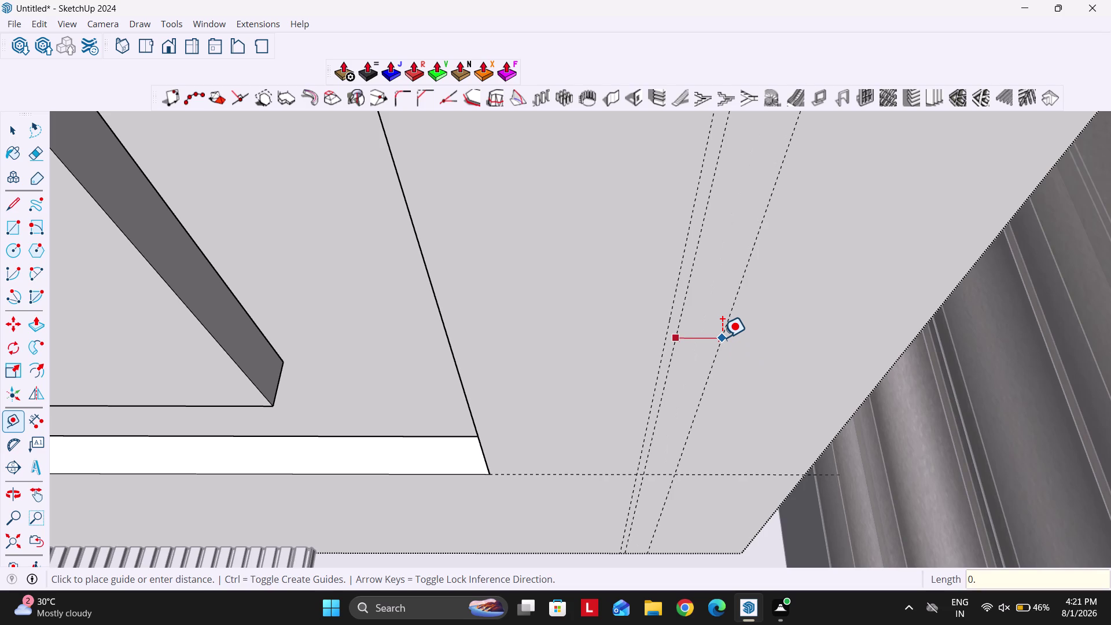
text(5)
key(Return)
key(space)
key(e)
click(679, 331)
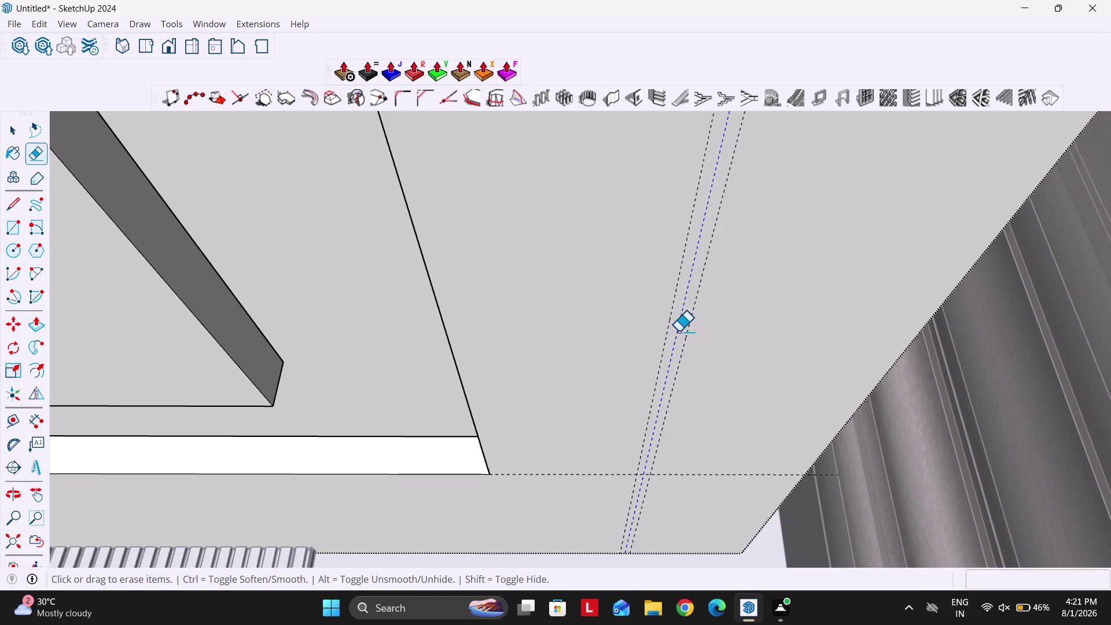
Draw the half-inch strip rectangle between guide intersections and erase the guides.
key(r)
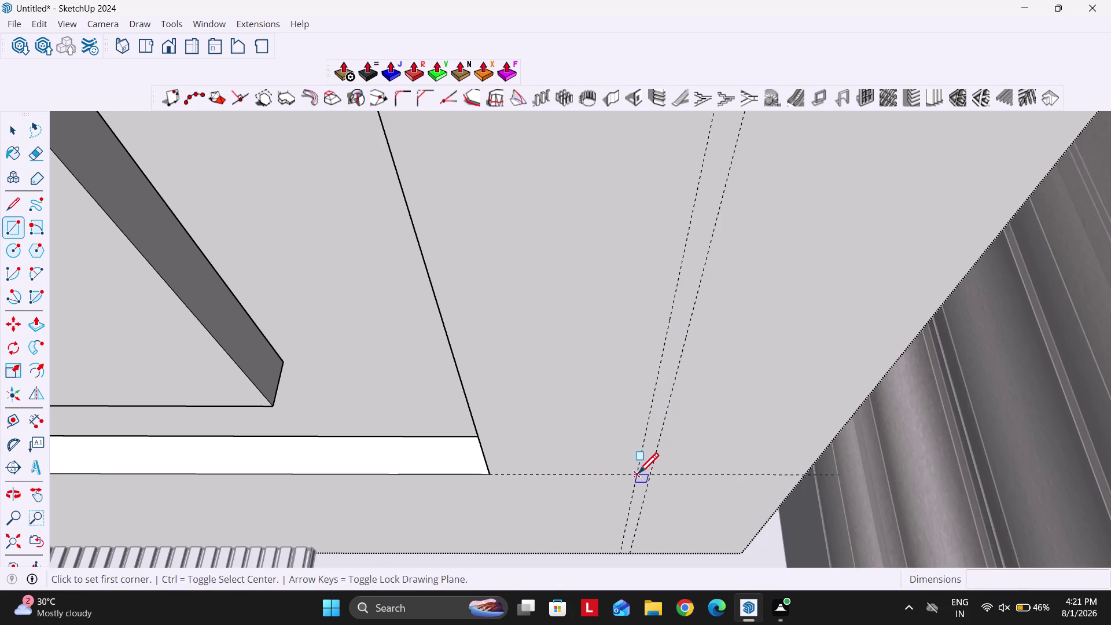
click(638, 473)
scroll(down, 3)
scroll(up, 3)
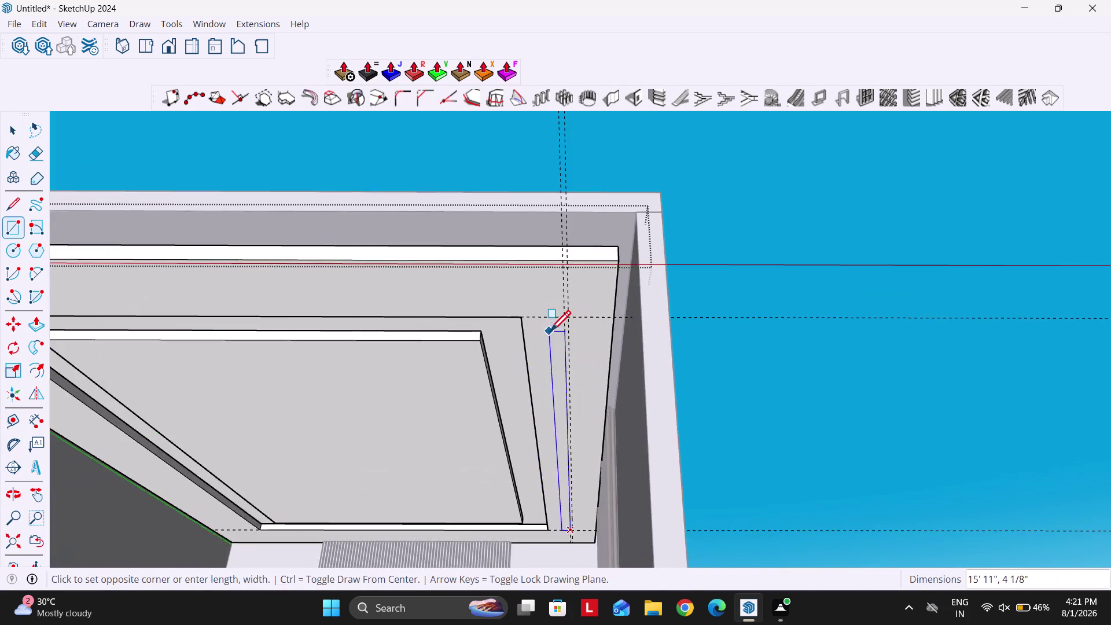
scroll(up, 3)
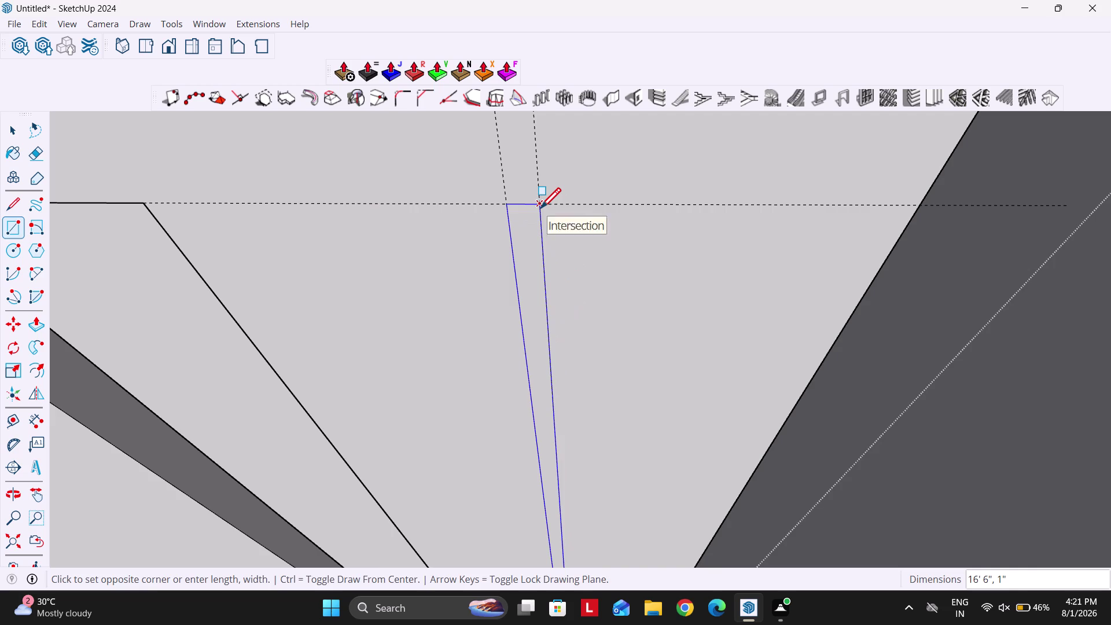
click(540, 208)
key(space)
scroll(down, 3)
key(e)
drag(491, 292, 580, 294)
scroll(down, 3)
middle_drag(565, 408, 600, 430)
scroll(up, 3)
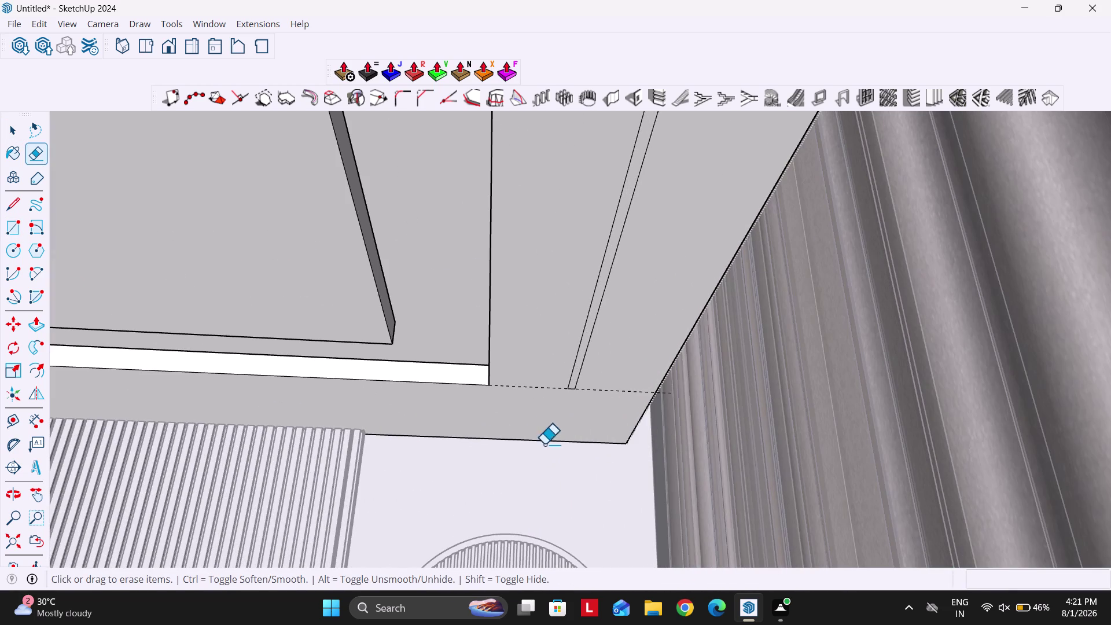
Erase the leftover guide lines and select the narrow strip face.
drag(525, 420, 523, 399)
drag(534, 378, 539, 400)
key(space)
scroll(up, 3)
double_click(584, 350)
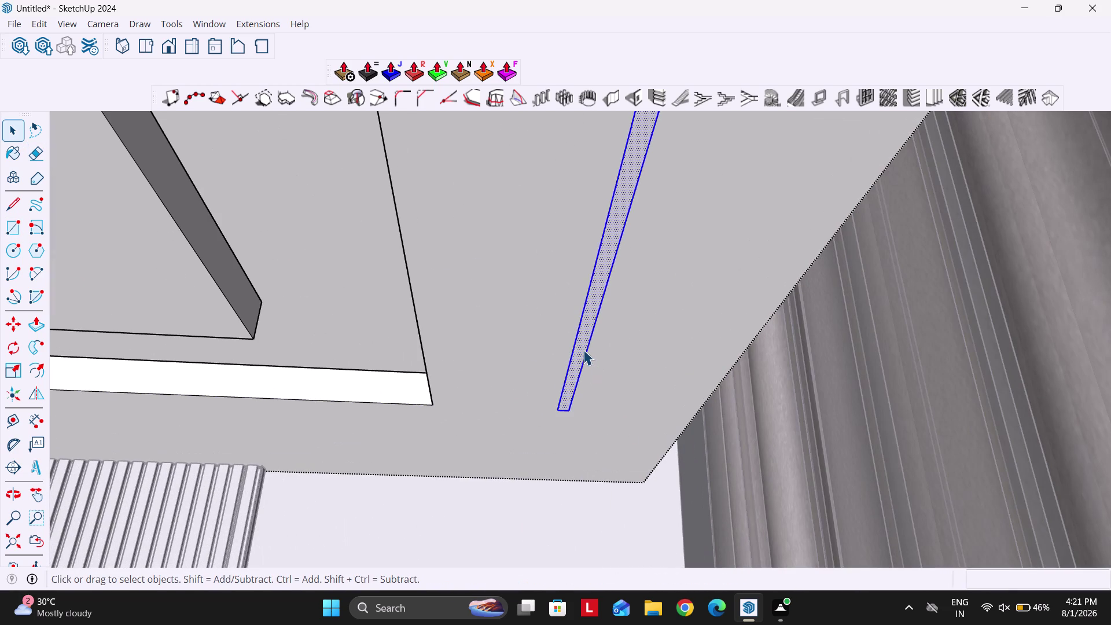
right_click(583, 350)
click(646, 140)
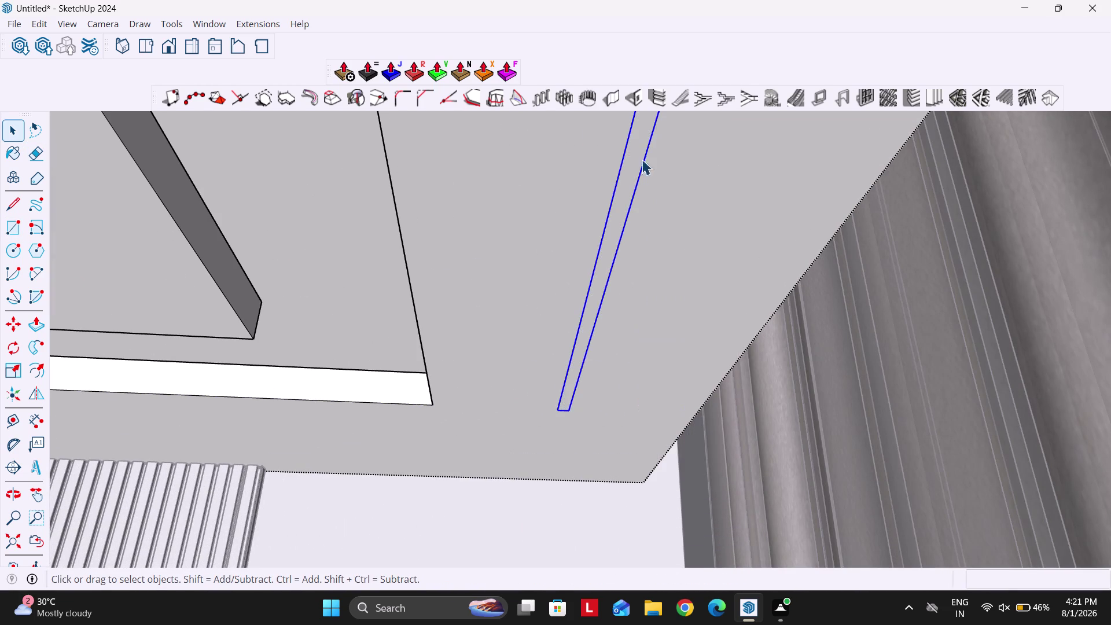
Push the strip 0.5 inch into the false ceiling and inspect the groove.
double_click(612, 238)
key(p)
click(612, 241)
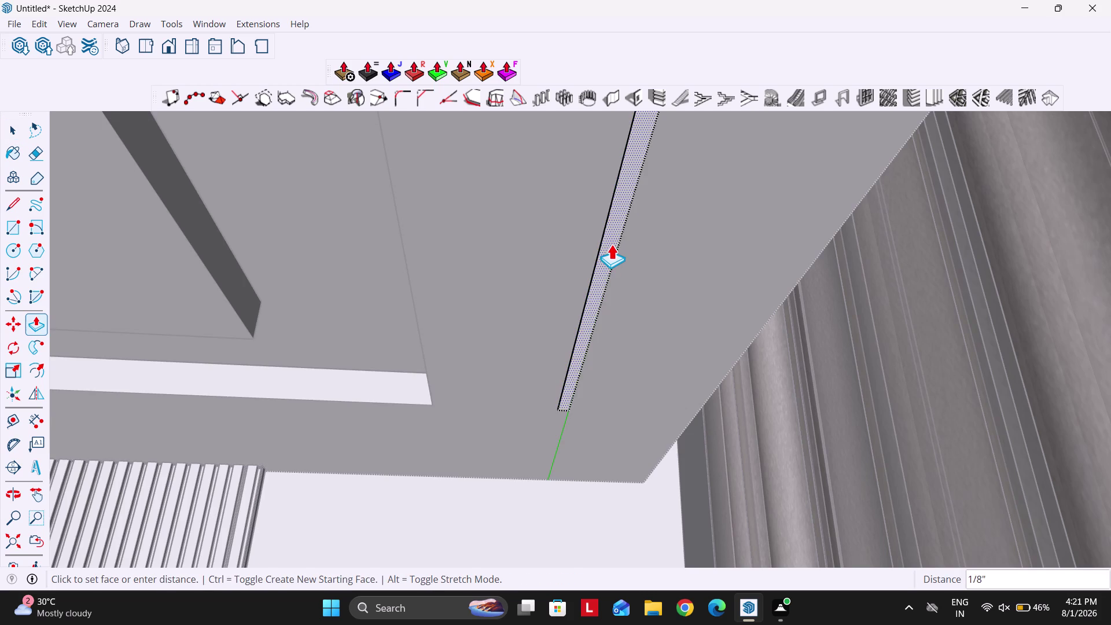
text(0.5)
key(Return)
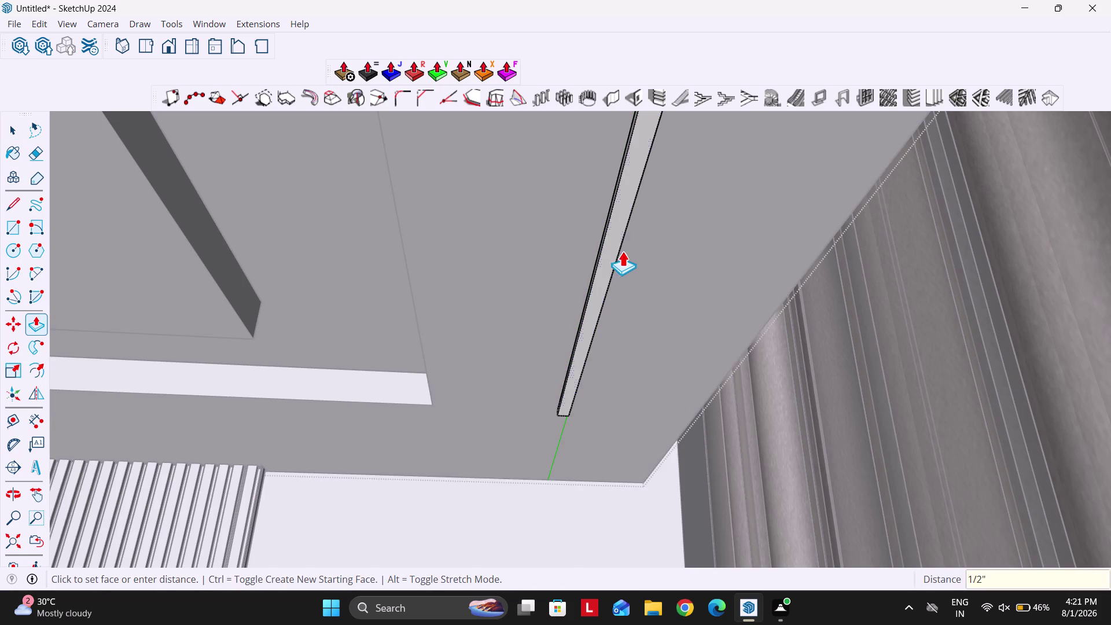
key(space)
middle_drag(615, 299, 682, 320)
key(Escape)
scroll(down, 3)
key(Escape)
scroll(down, 3)
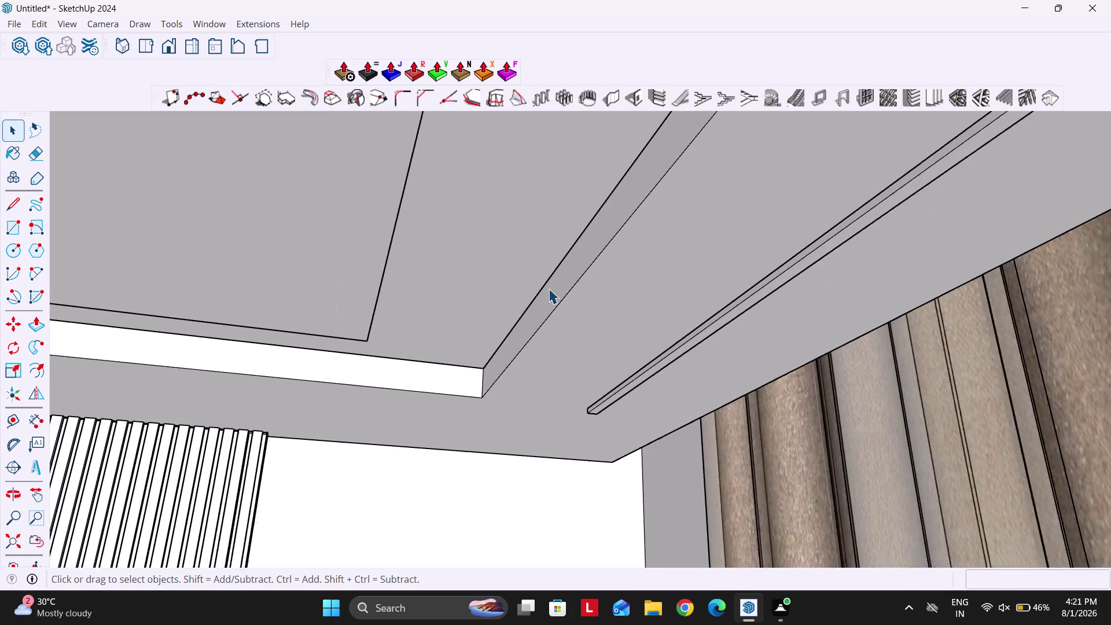
scroll(down, 3)
scroll(down, 3)
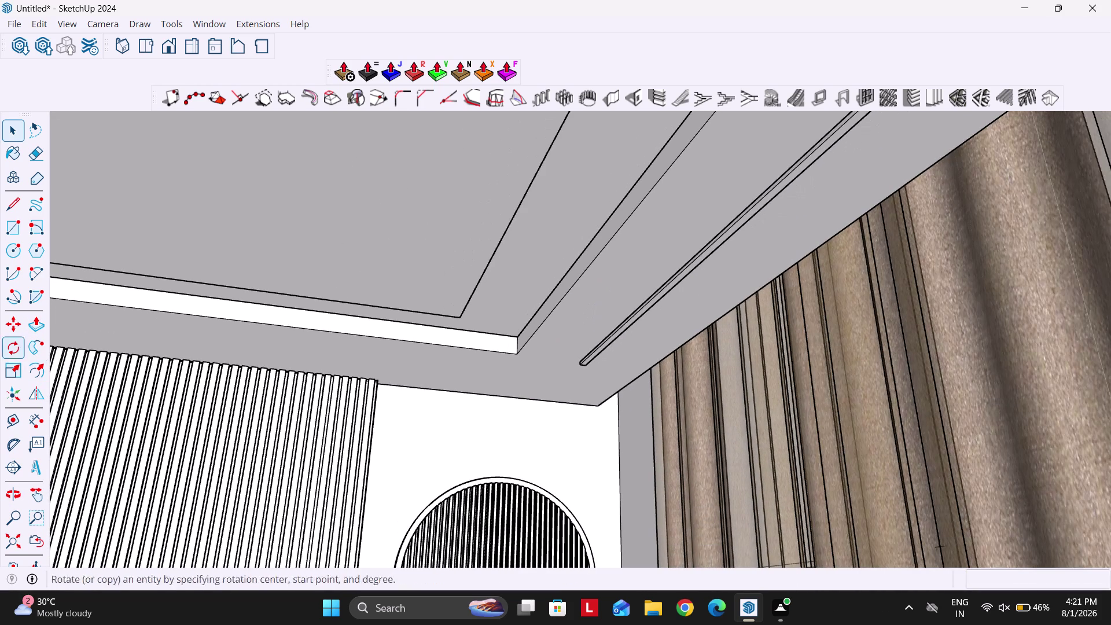
click(15, 164)
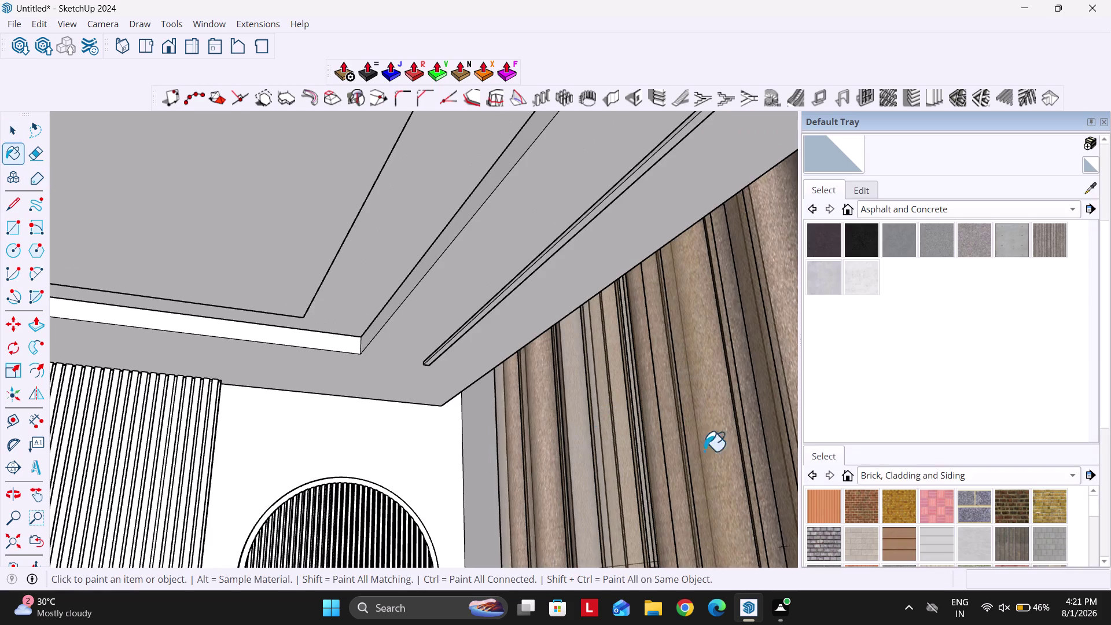
Paint the groove faces with black from the Colors library.
scroll(up, 3)
click(946, 208)
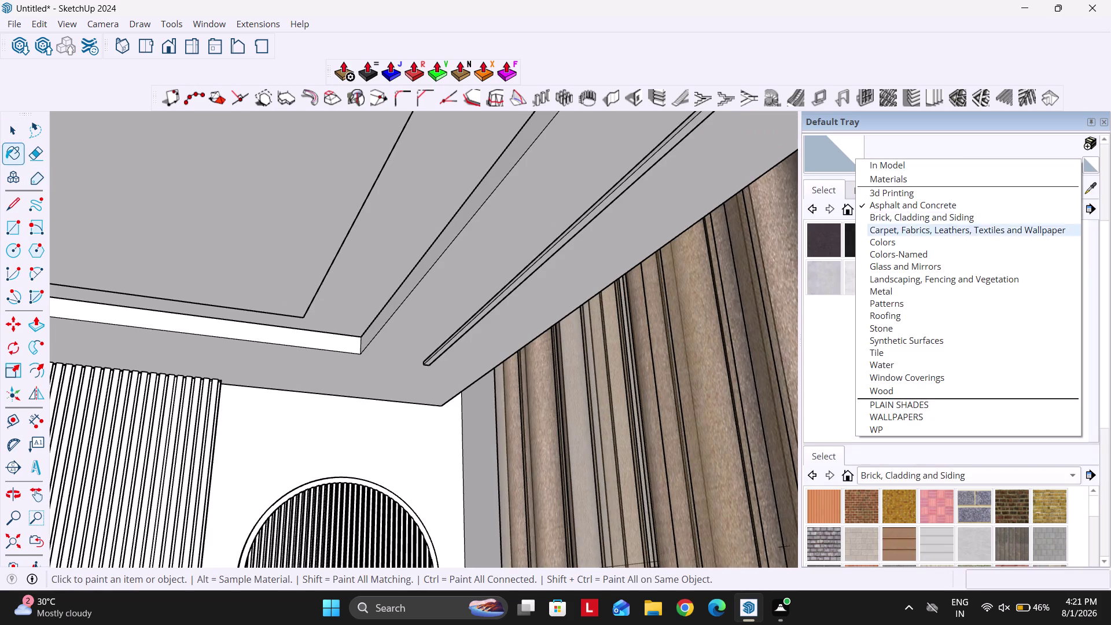
click(895, 245)
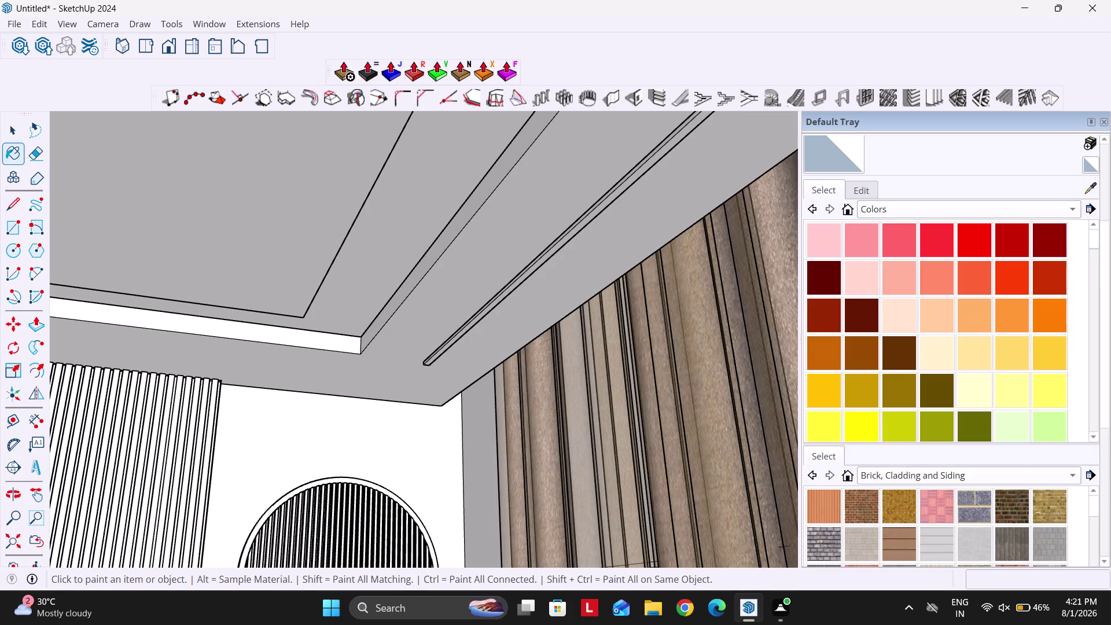
scroll(down, 3)
click(819, 285)
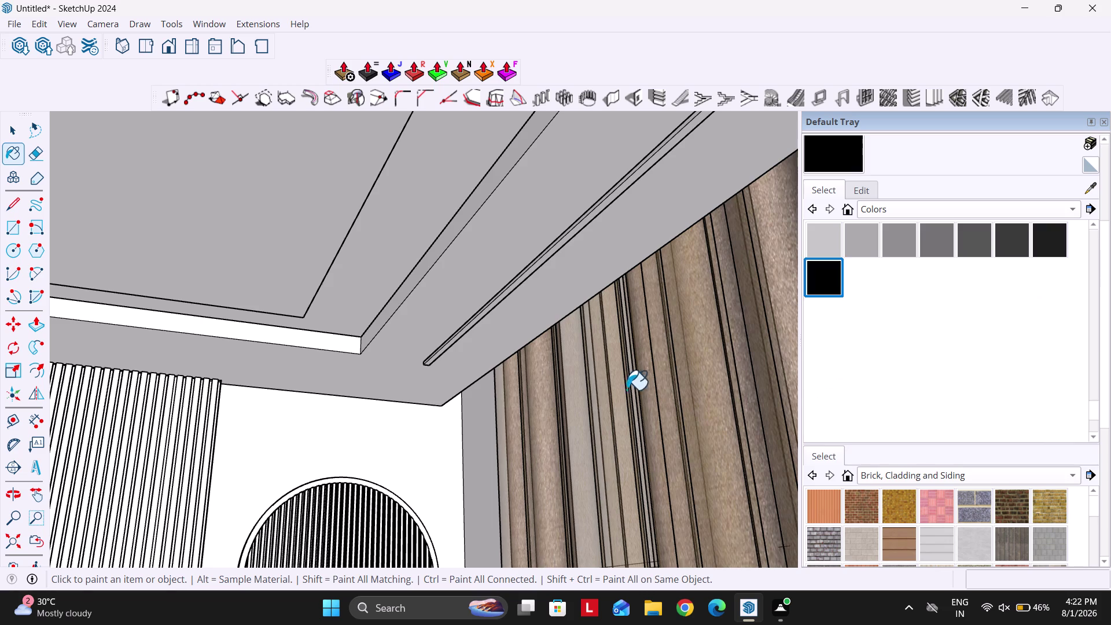
scroll(down, 3)
scroll(up, 3)
click(570, 247)
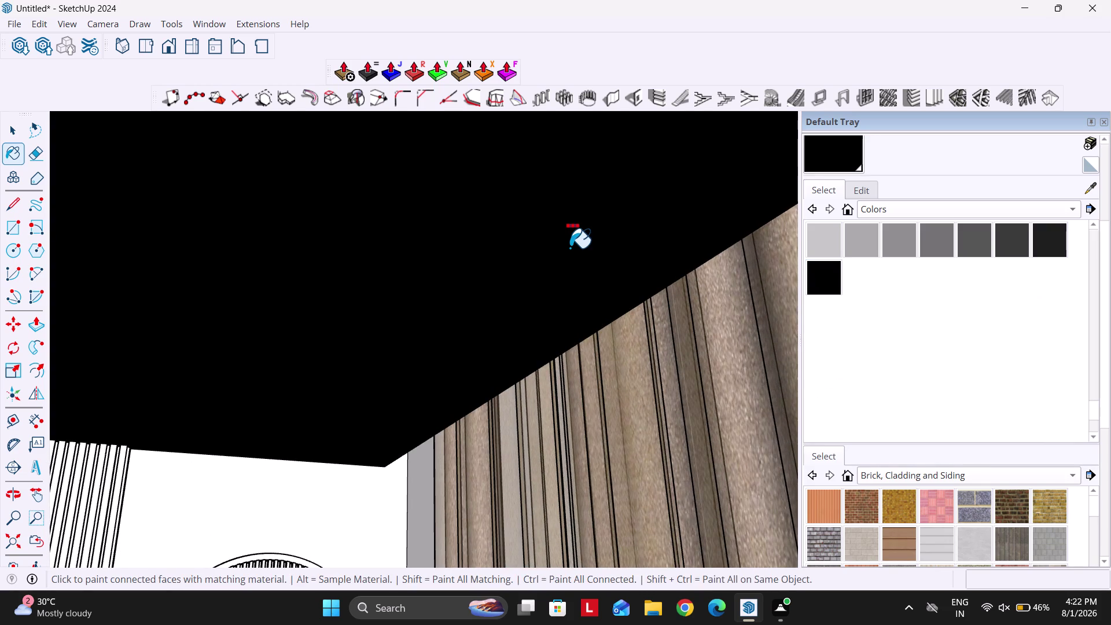
Undo the paint and reapply the black swatch to the groove.
key(ctrl+z)
key(space)
scroll(up, 3)
double_click(575, 242)
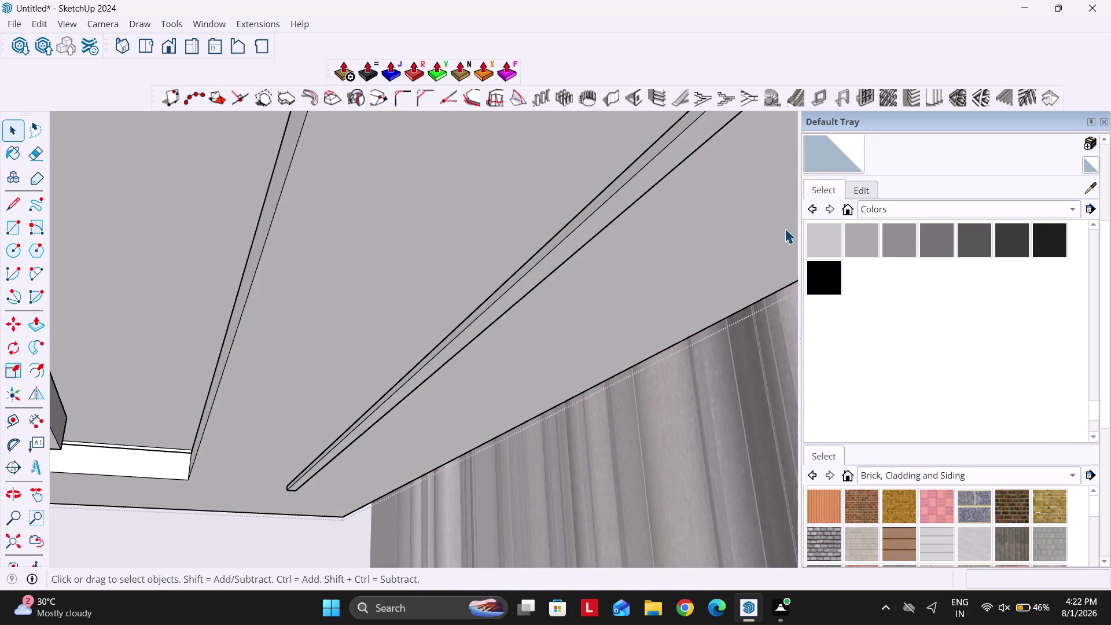
click(829, 267)
click(606, 225)
key(space)
scroll(down, 3)
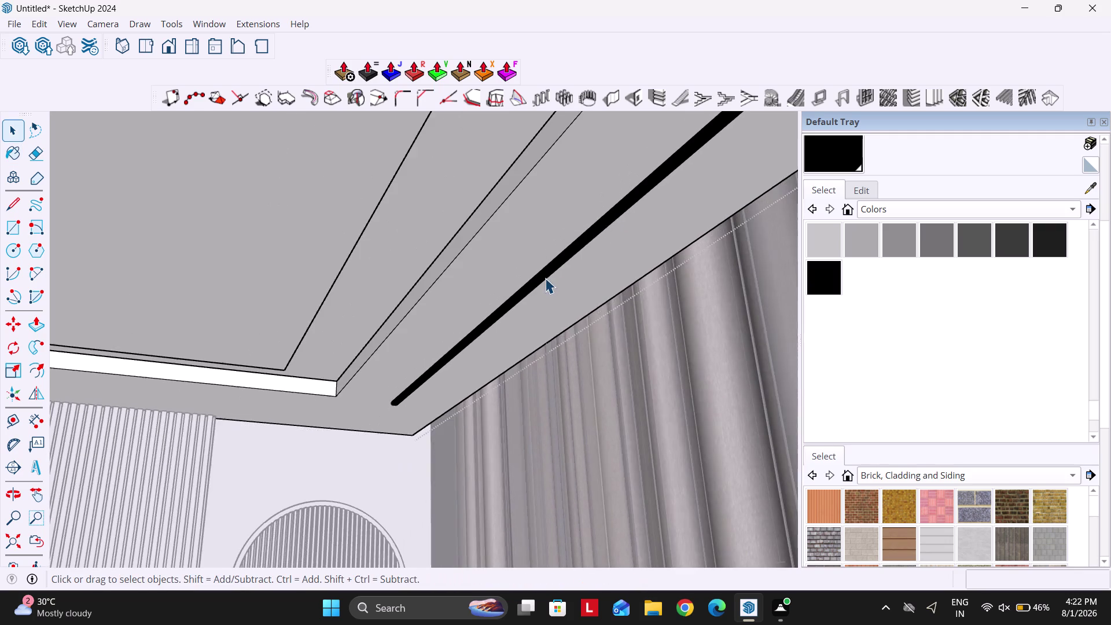
Select the black groove geometry.
key(Escape)
scroll(down, 3)
click(563, 261)
triple_click(565, 260)
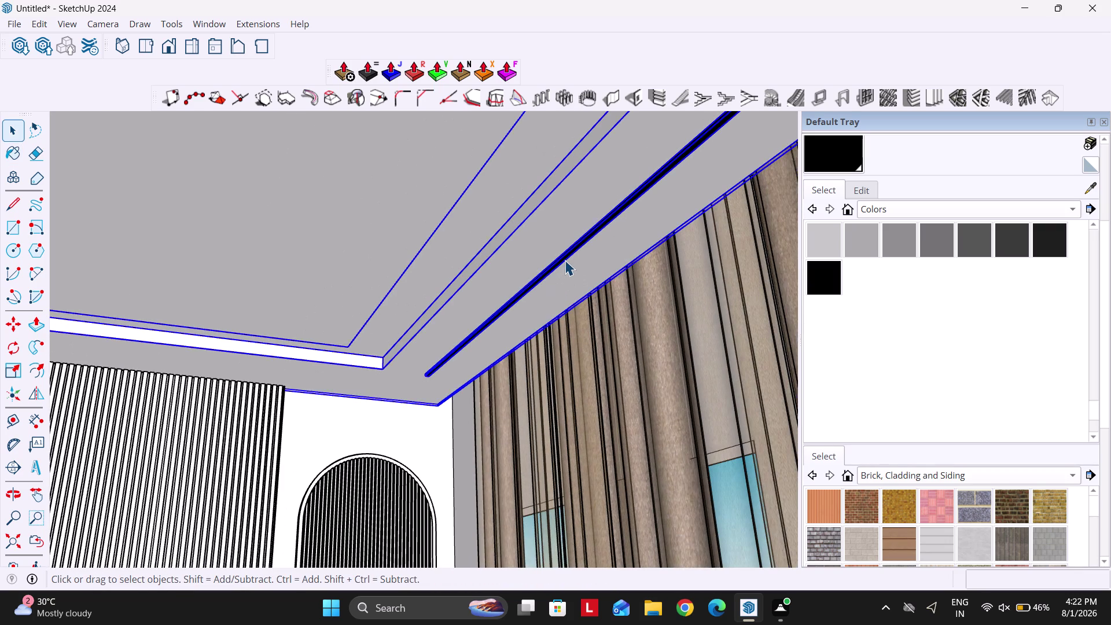
key(Escape)
key(Escape)
double_click(561, 271)
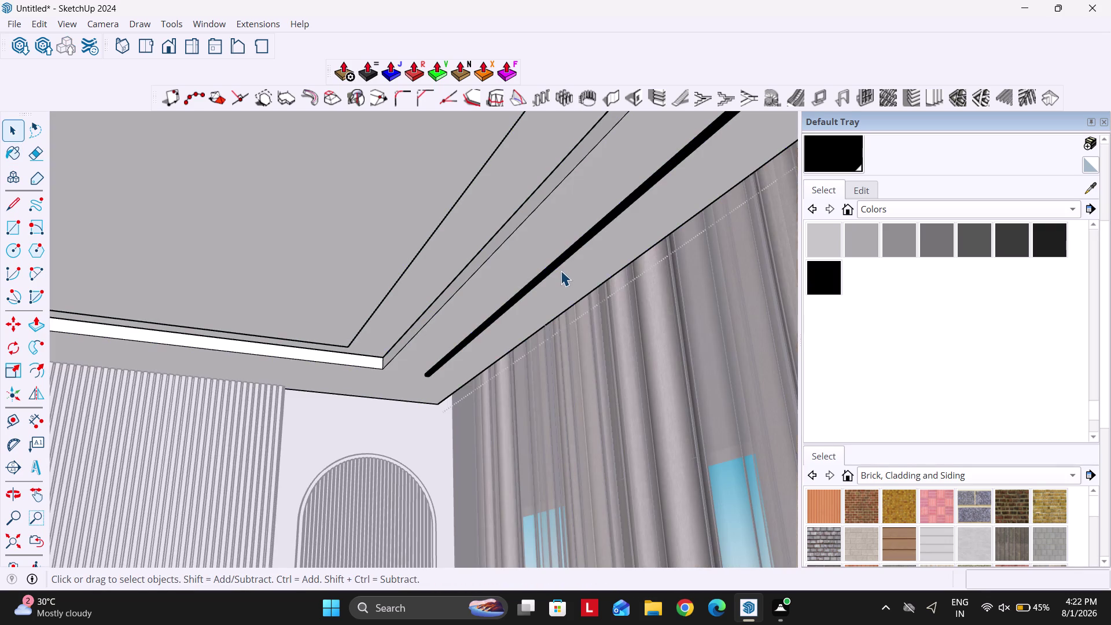
click(557, 270)
Move-copy the black groove to the opposite false ceiling border.
key(m)
scroll(down, 3)
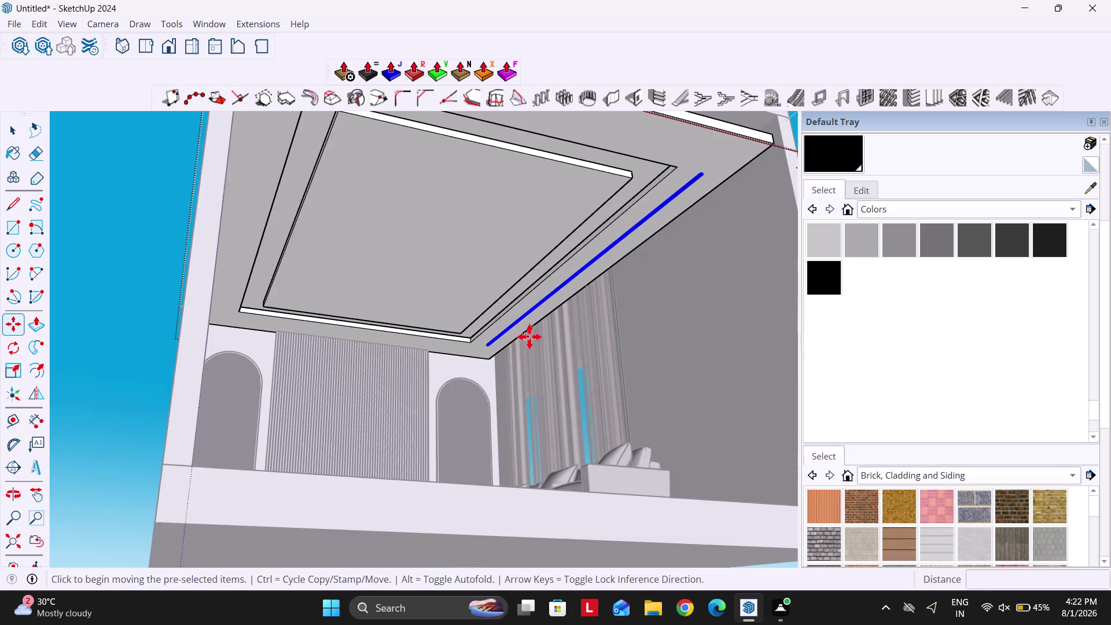
middle_drag(524, 337, 473, 321)
scroll(up, 3)
click(536, 365)
scroll(down, 3)
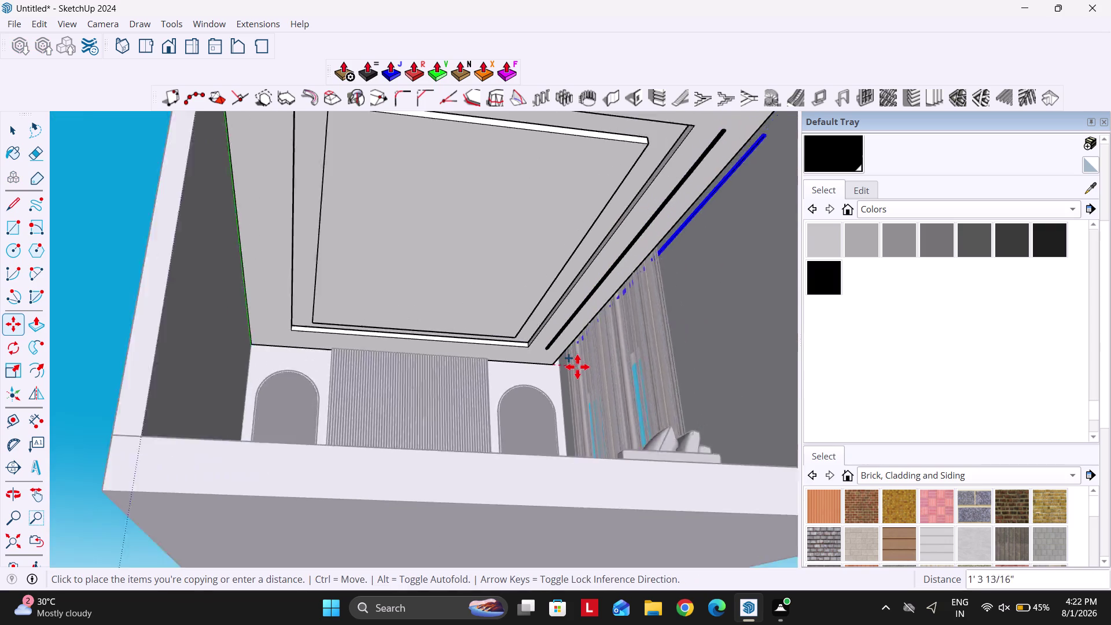
key(Right)
scroll(up, 3)
middle_drag(364, 338, 325, 335)
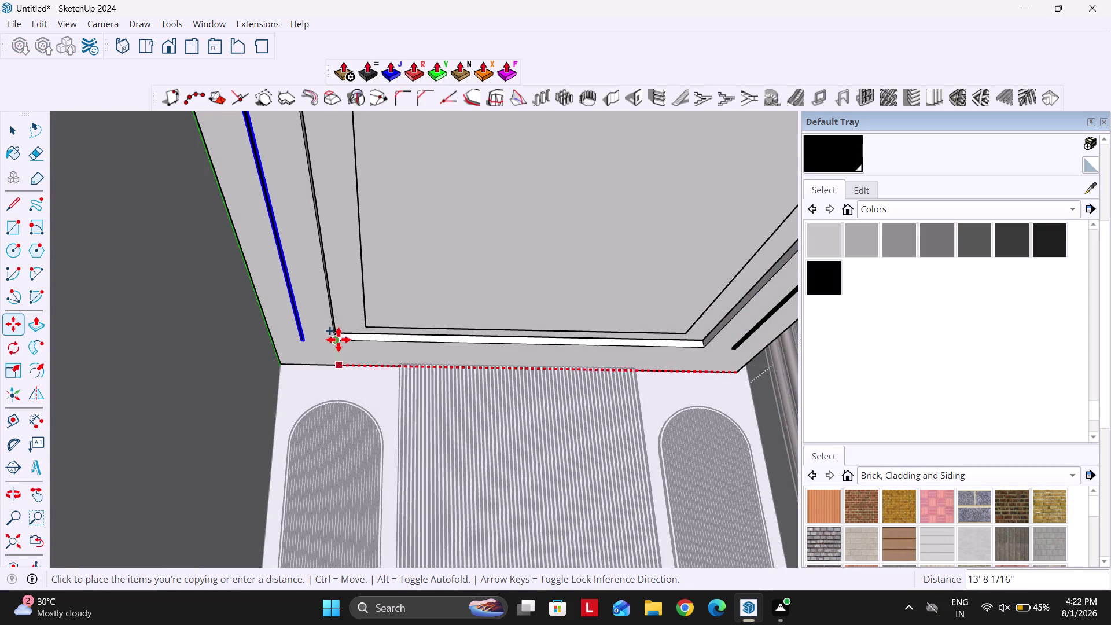
click(338, 340)
key(space)
scroll(down, 3)
scroll(up, 3)
click(358, 200)
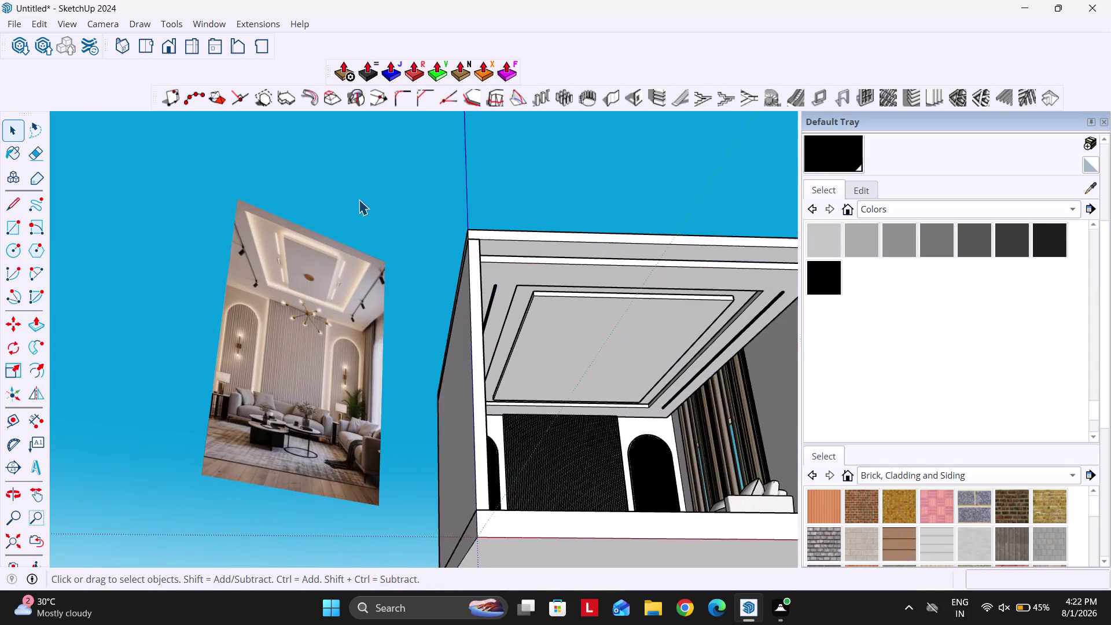
Open 3D Warehouse and select the existing search text.
scroll(up, 3)
scroll(up, 3)
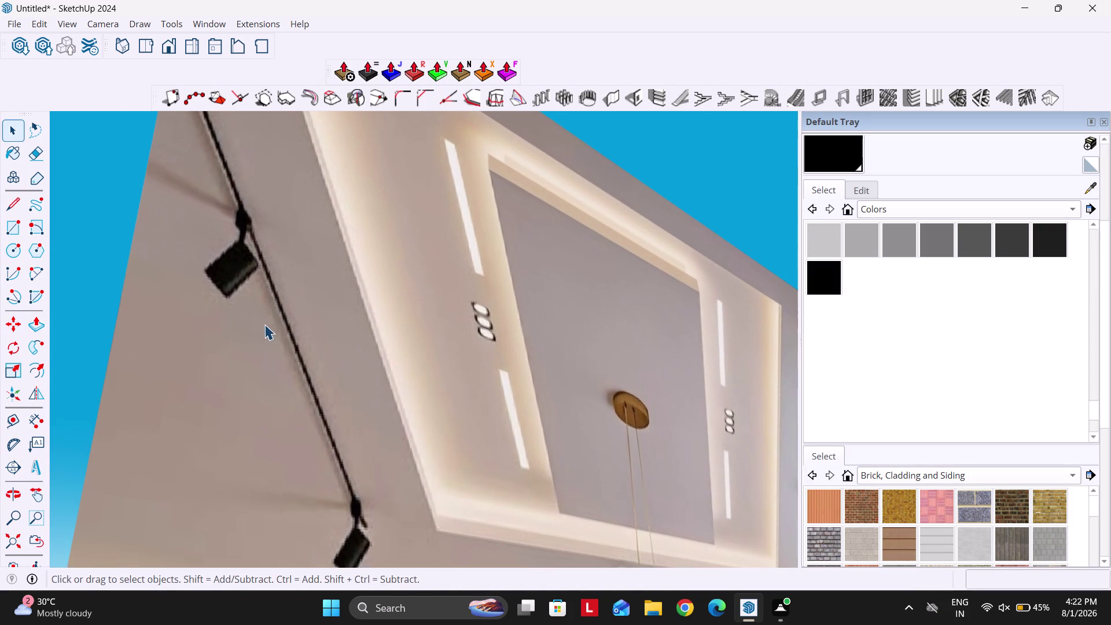
click(23, 47)
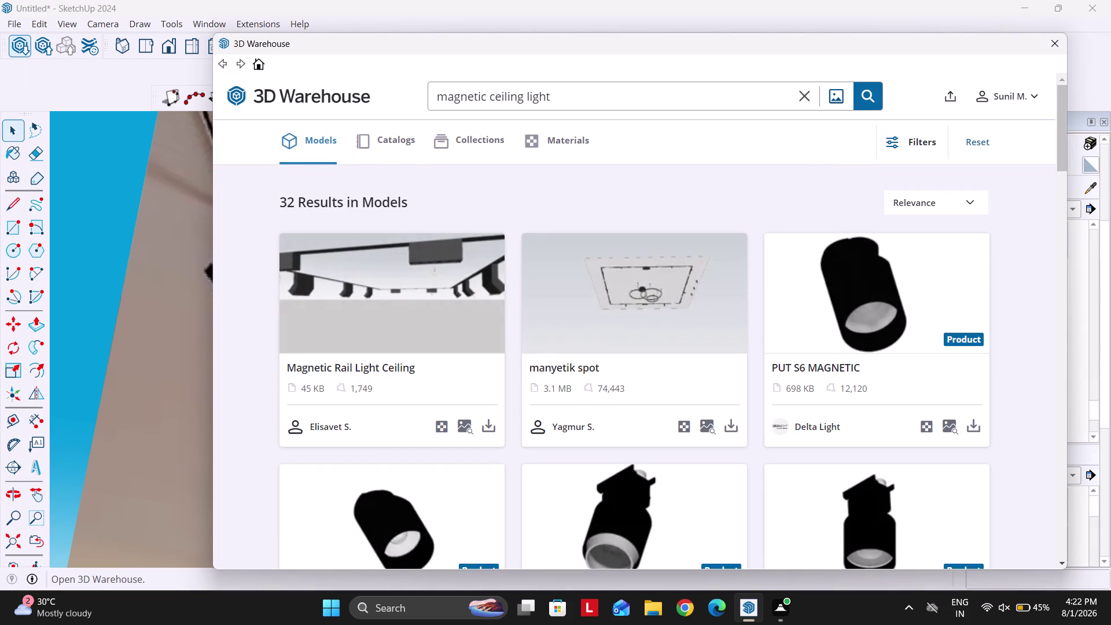
drag(578, 101, 398, 92)
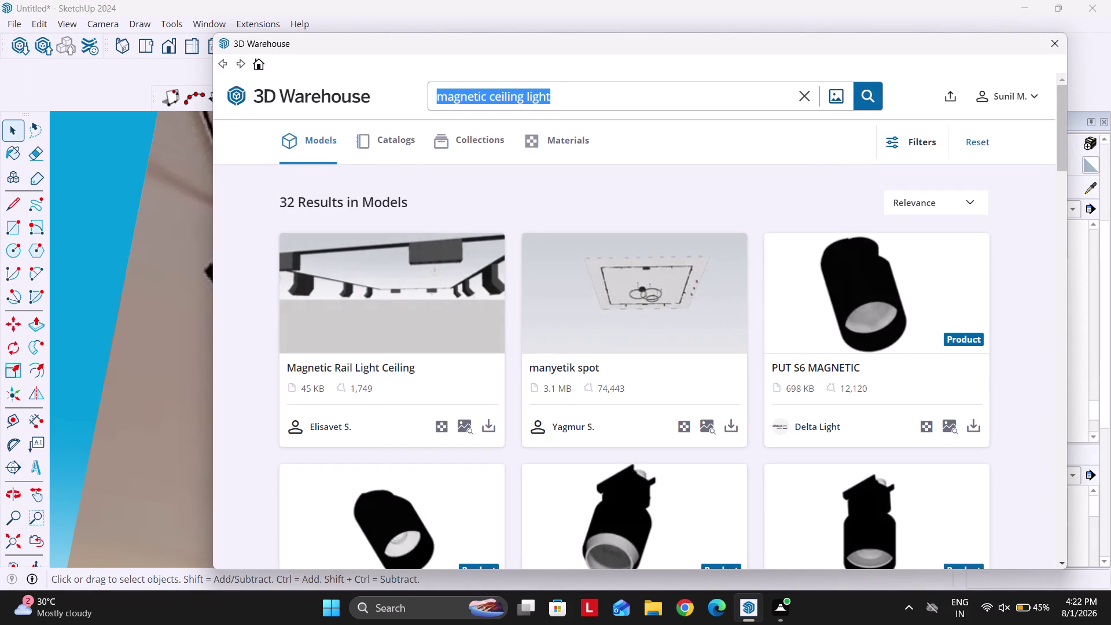
scroll(down, 3)
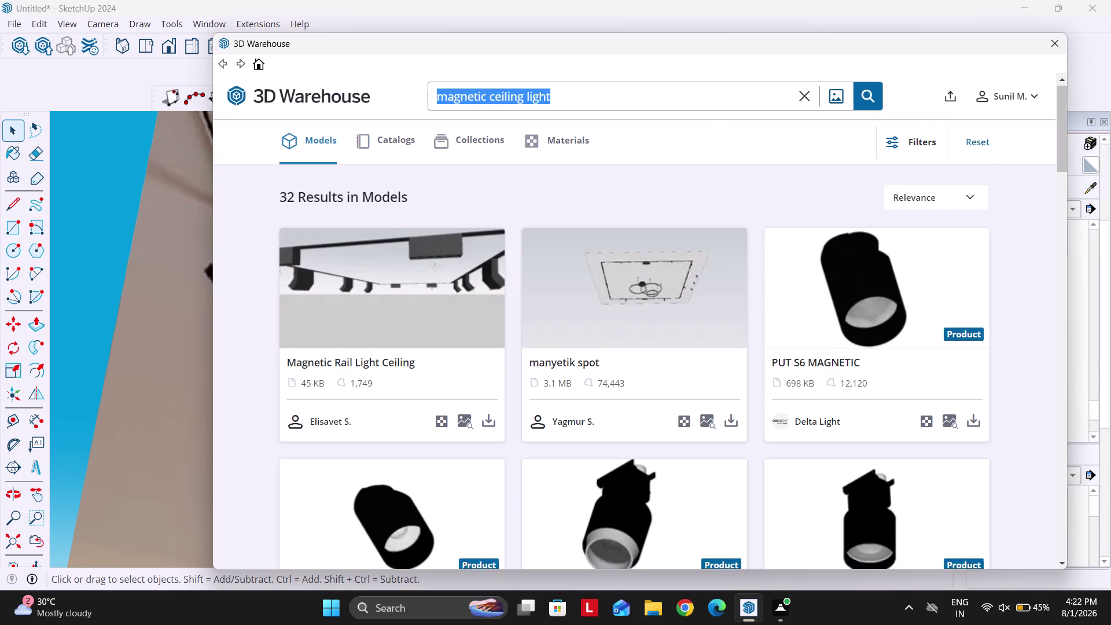
scroll(down, 3)
scroll(down, 3)
scroll(down, 3)
scroll(up, 3)
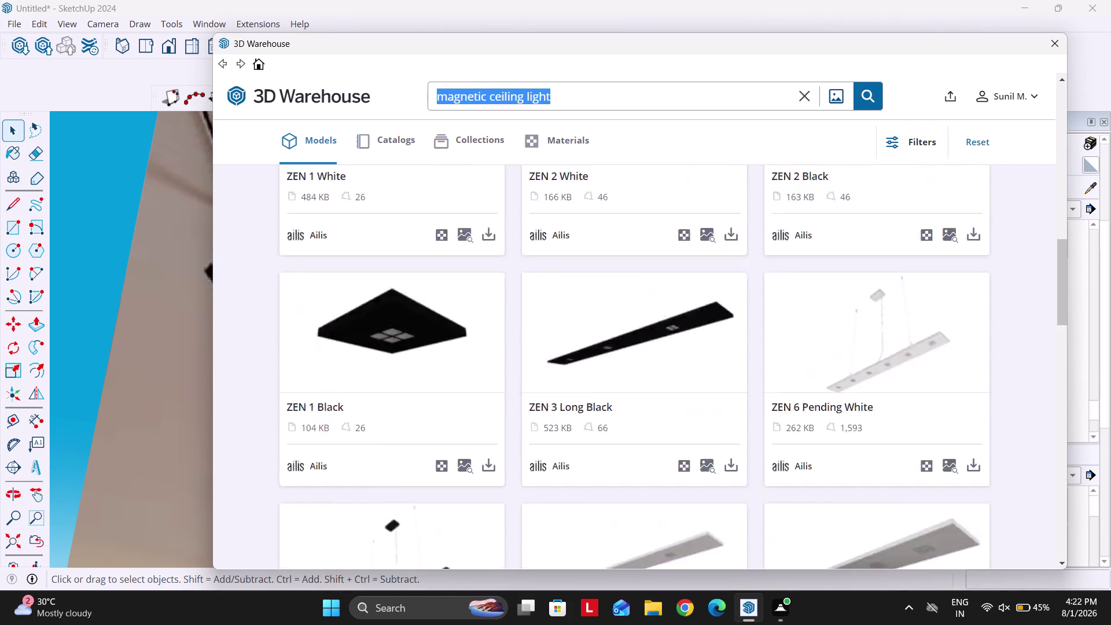
scroll(up, 3)
Search 'spot light' and load the black SPOT LIGHT track model into the model.
text(sp)
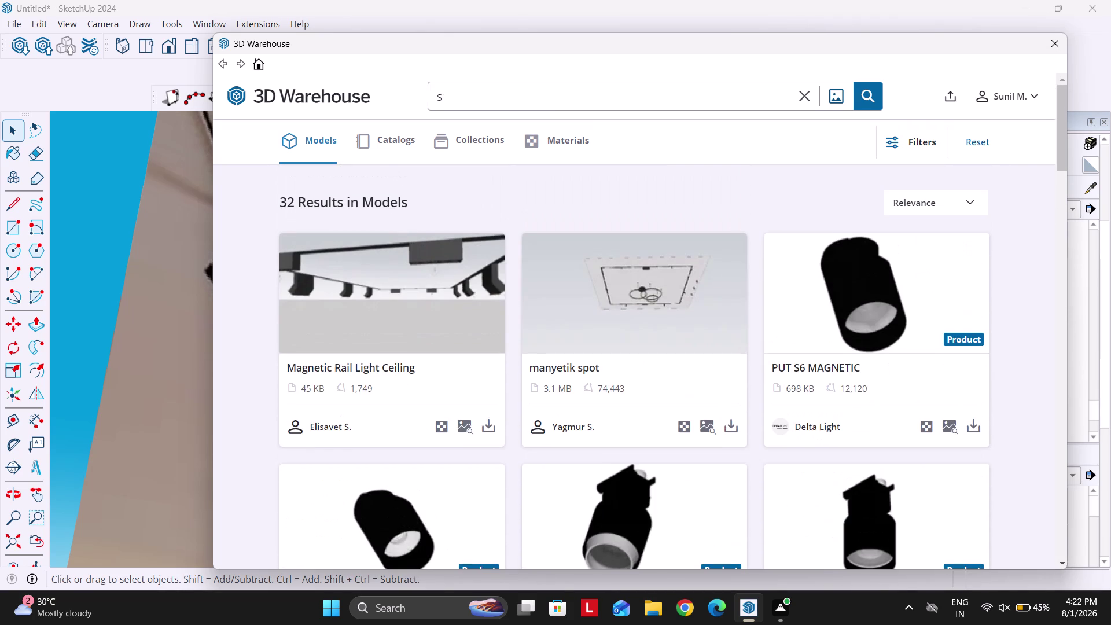
text(ot lig)
text(ht)
key(Return)
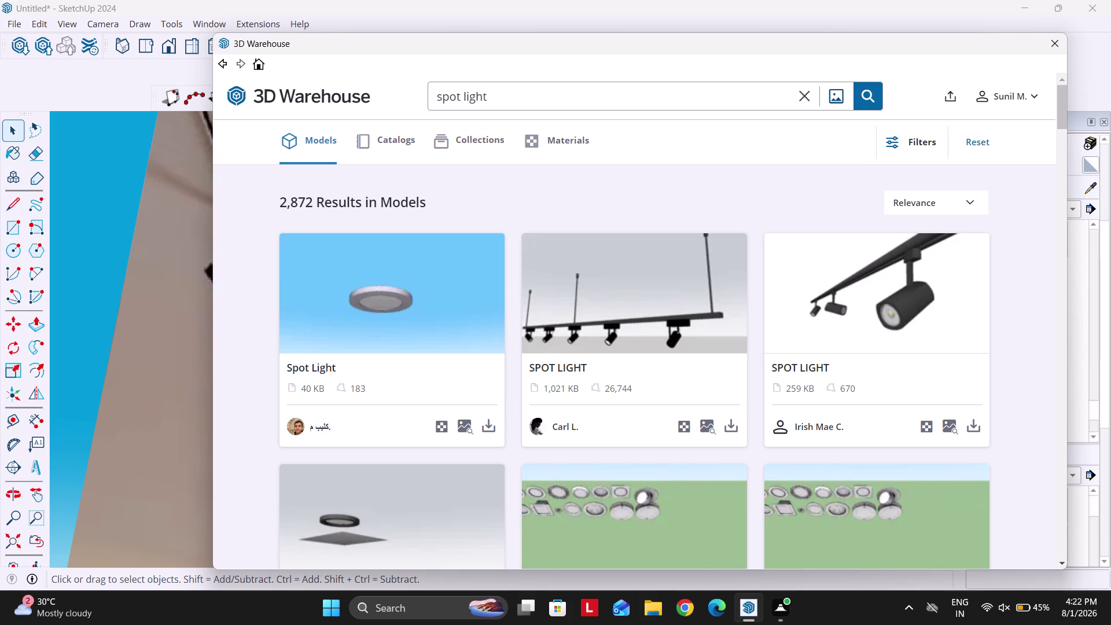
click(977, 422)
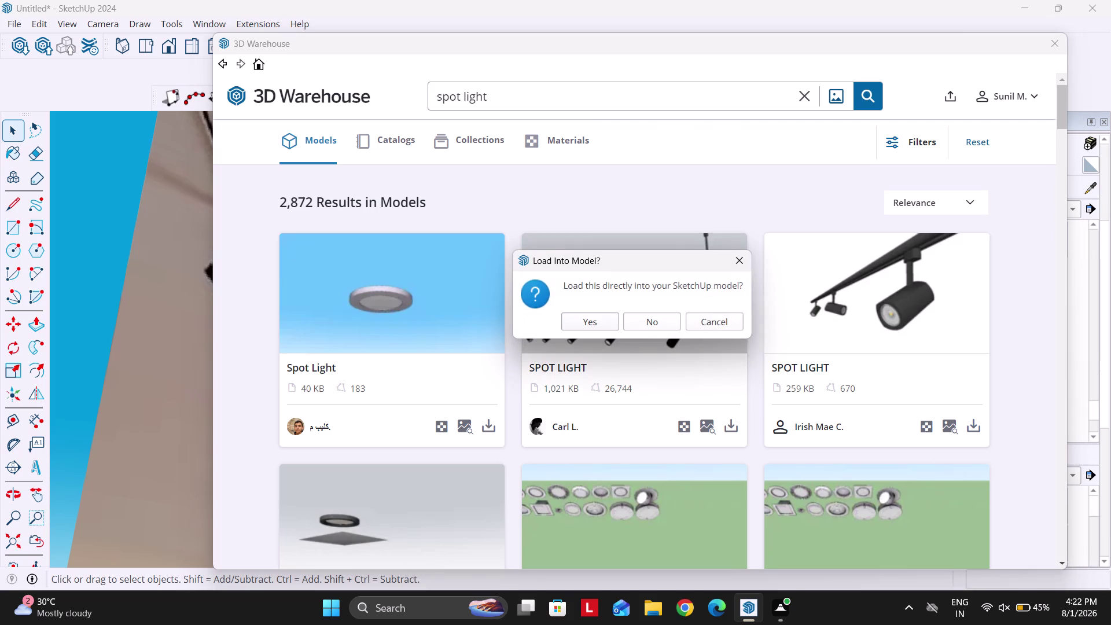
click(591, 319)
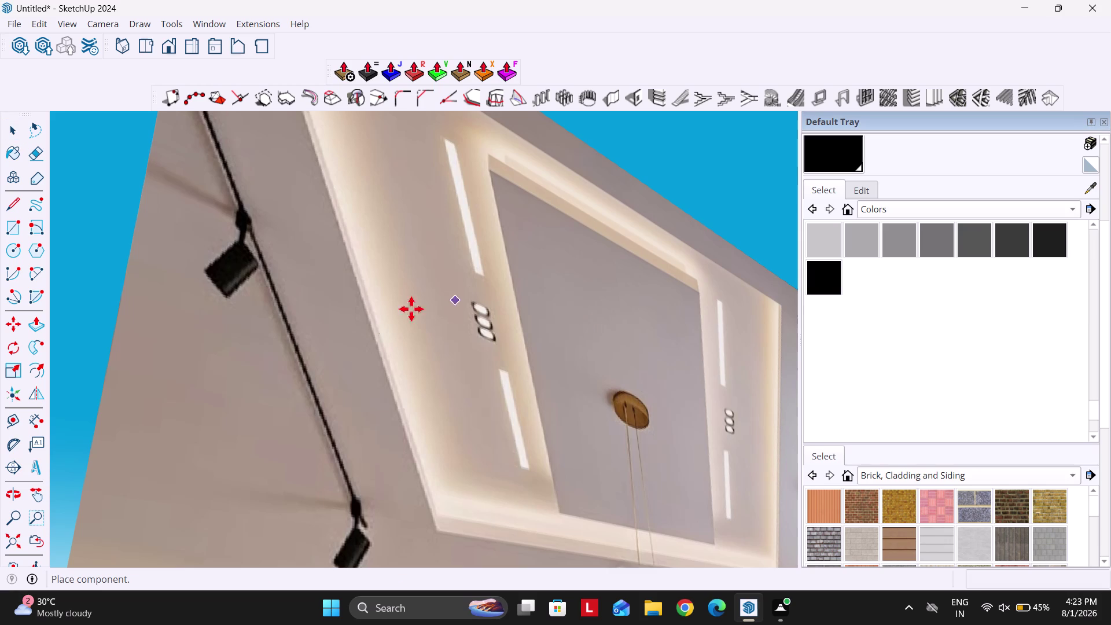
Drop the black 3D Warehouse track spot light into the scene beside the room model.
scroll(down, 3)
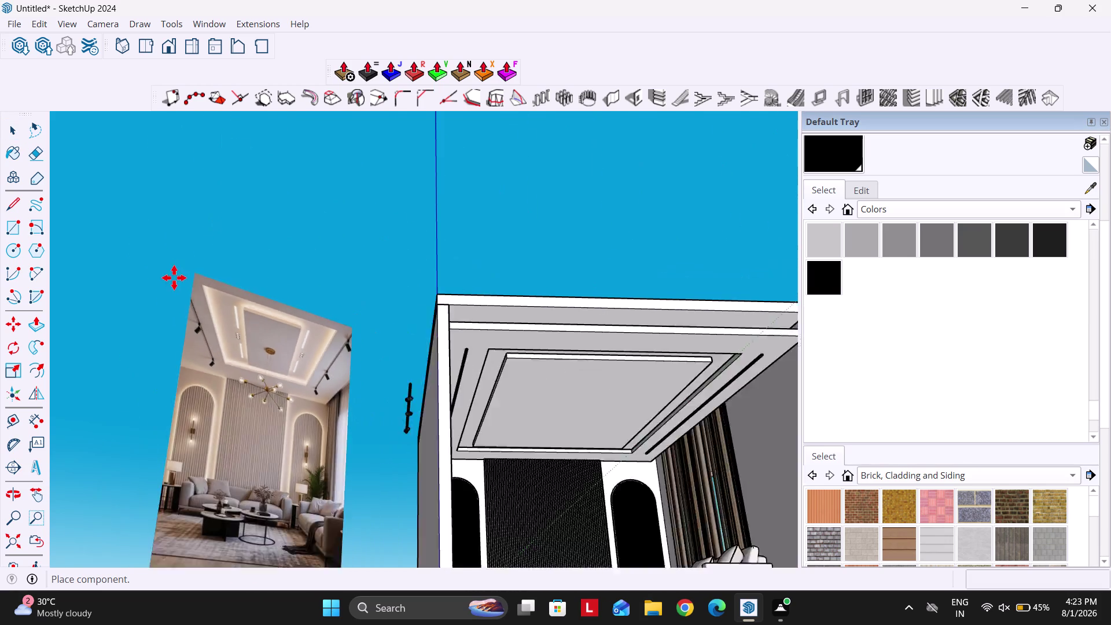
scroll(down, 3)
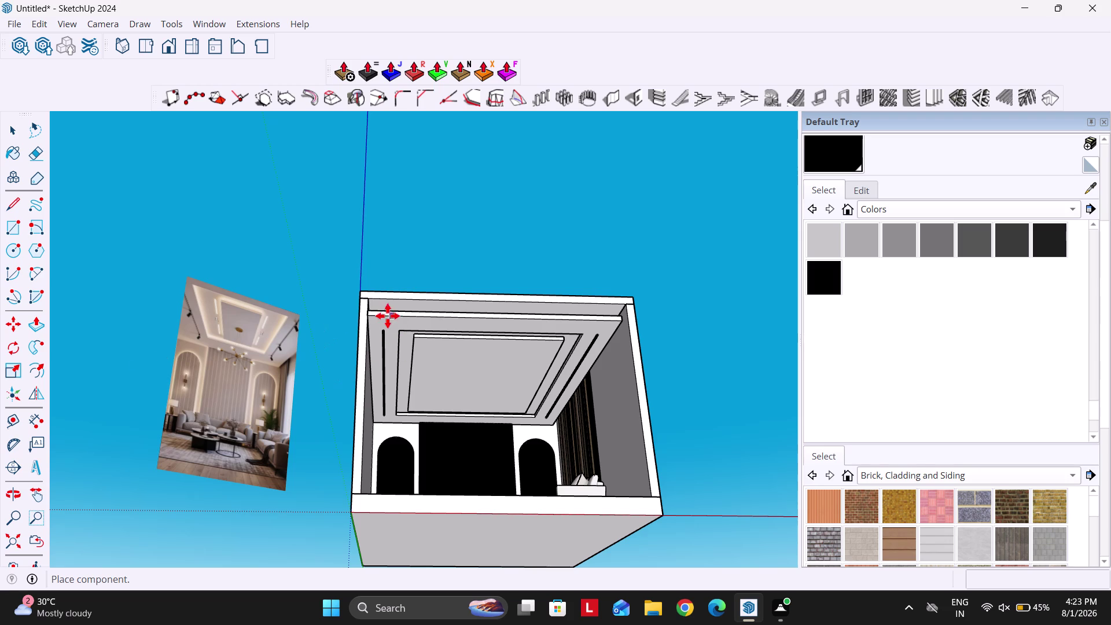
scroll(down, 3)
scroll(up, 3)
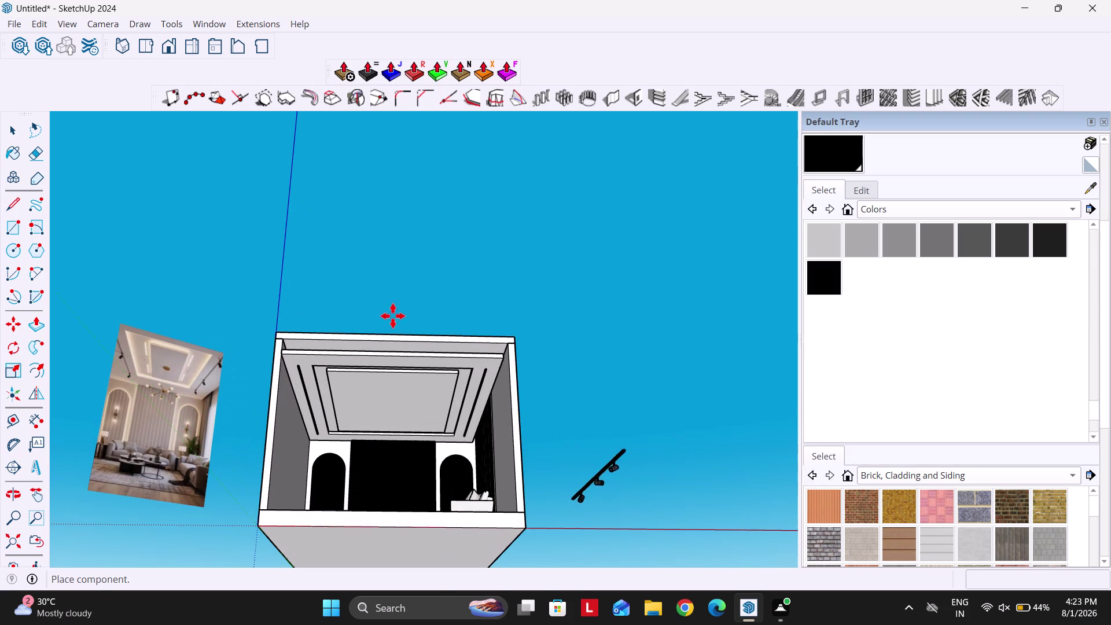
click(391, 306)
scroll(up, 3)
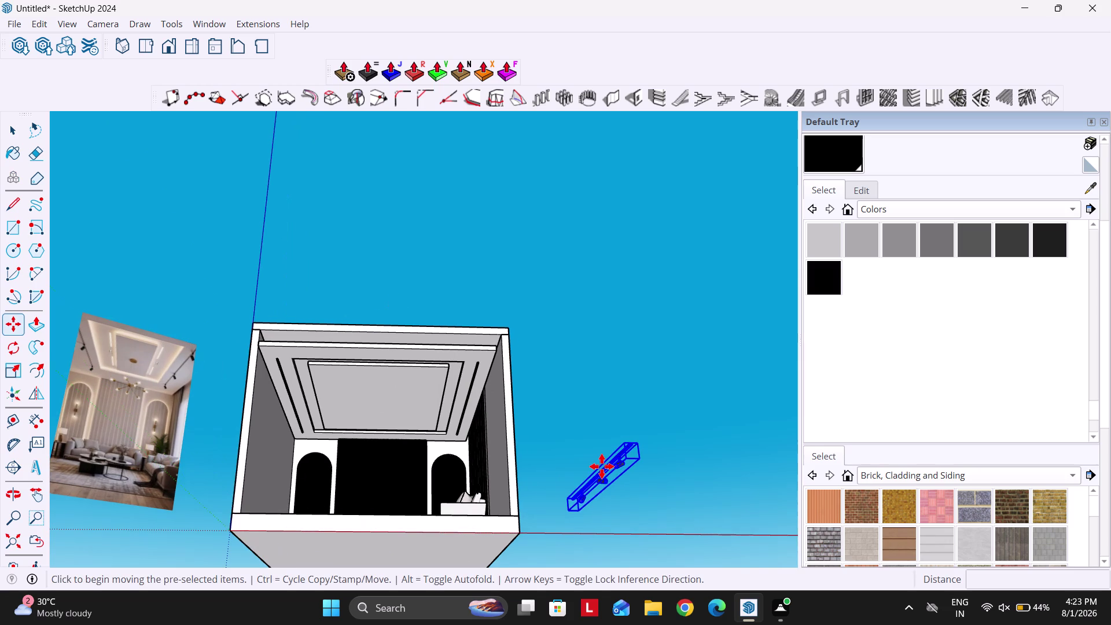